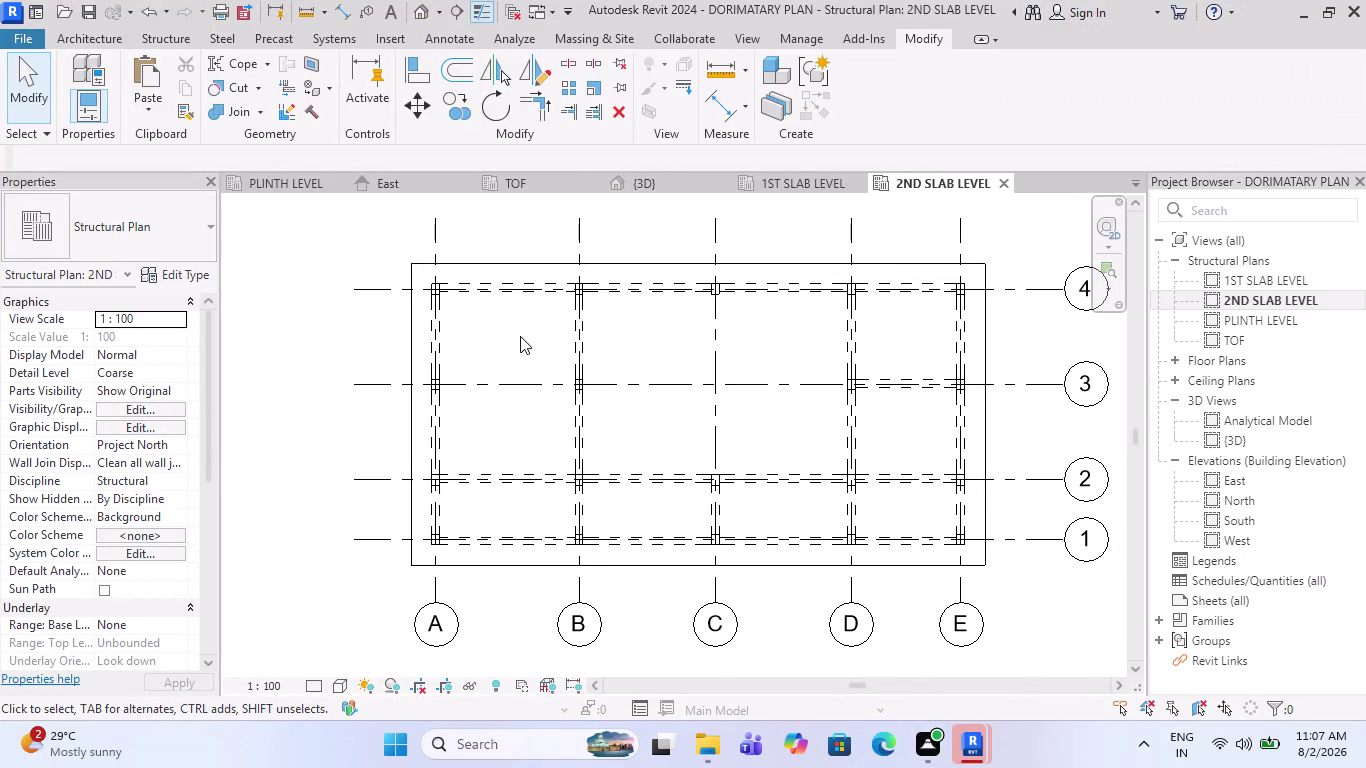
Review the 2ND and 1ST SLAB LEVEL plans, finishing on the {3D} frame view.
scroll(up, 3)
scroll(up, 3)
scroll(down, 3)
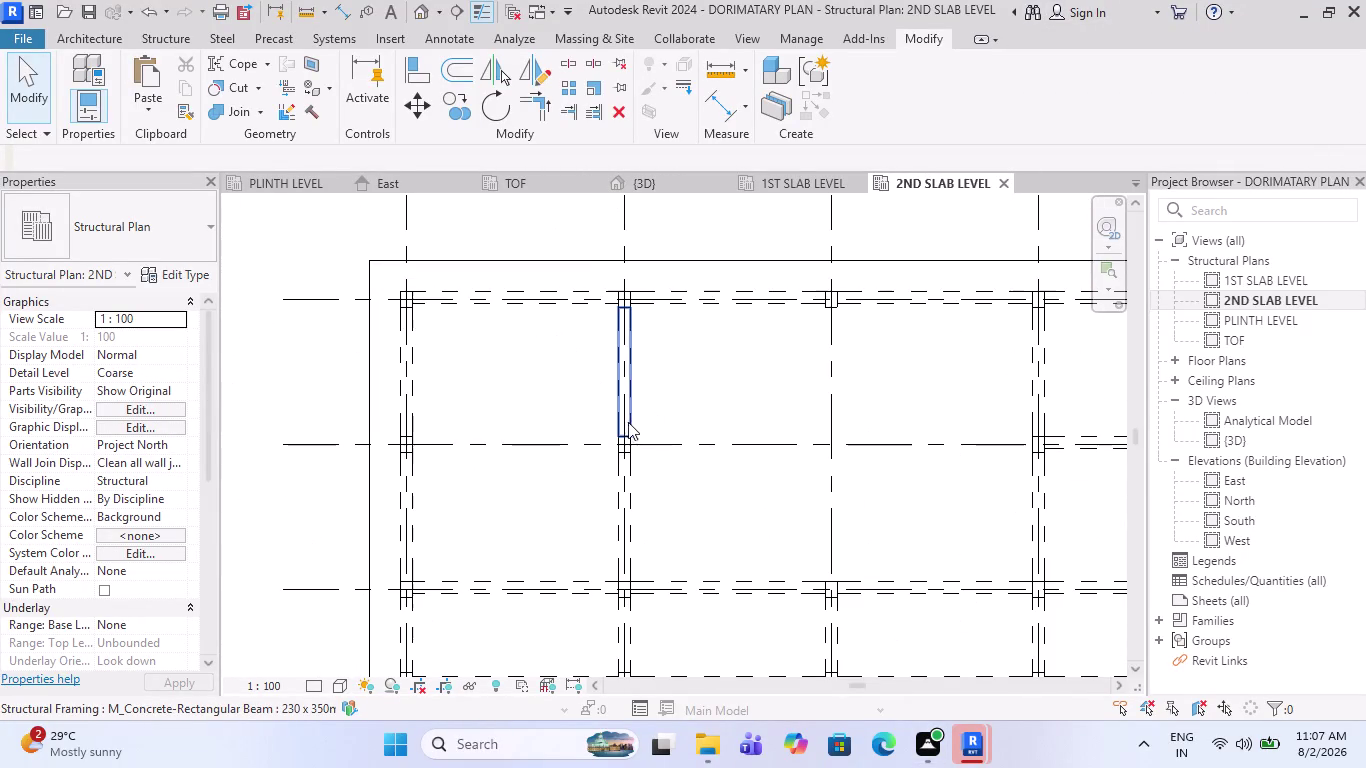
scroll(down, 3)
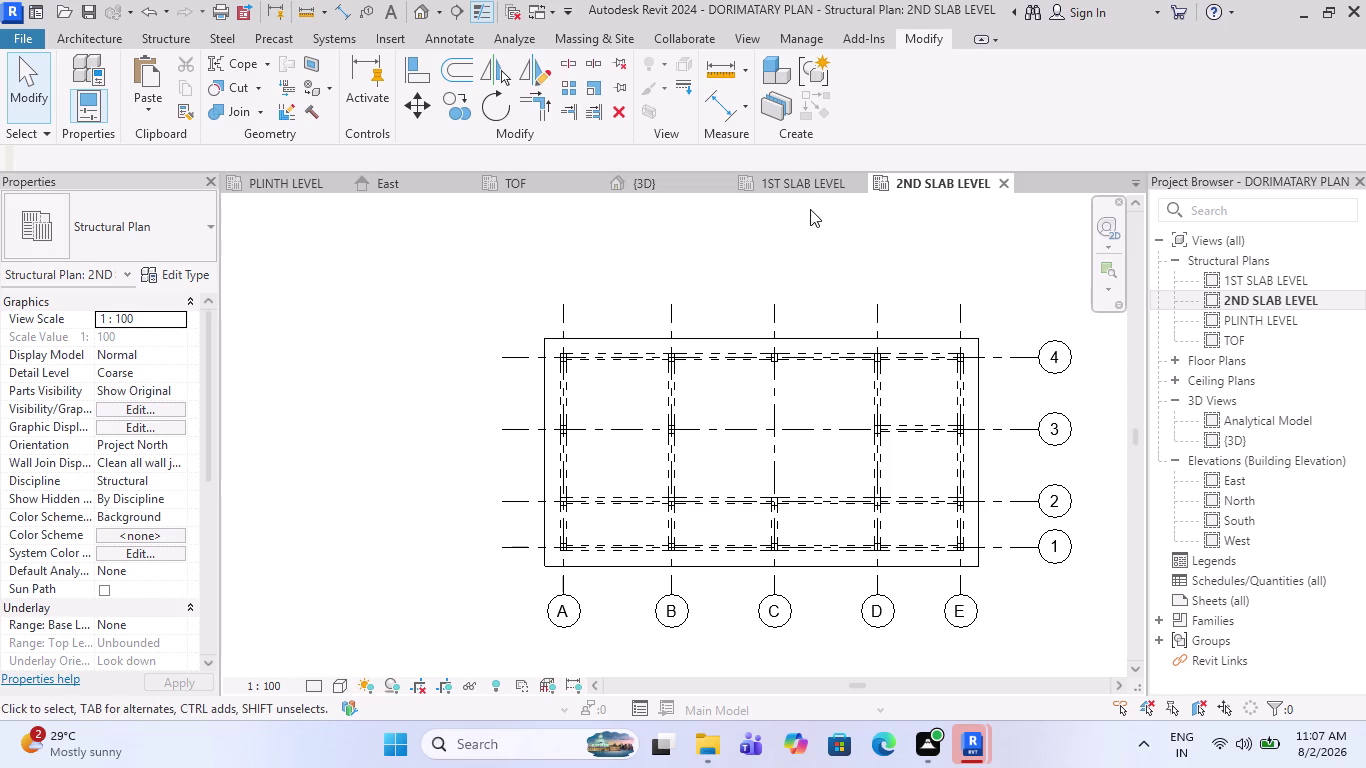
click(801, 187)
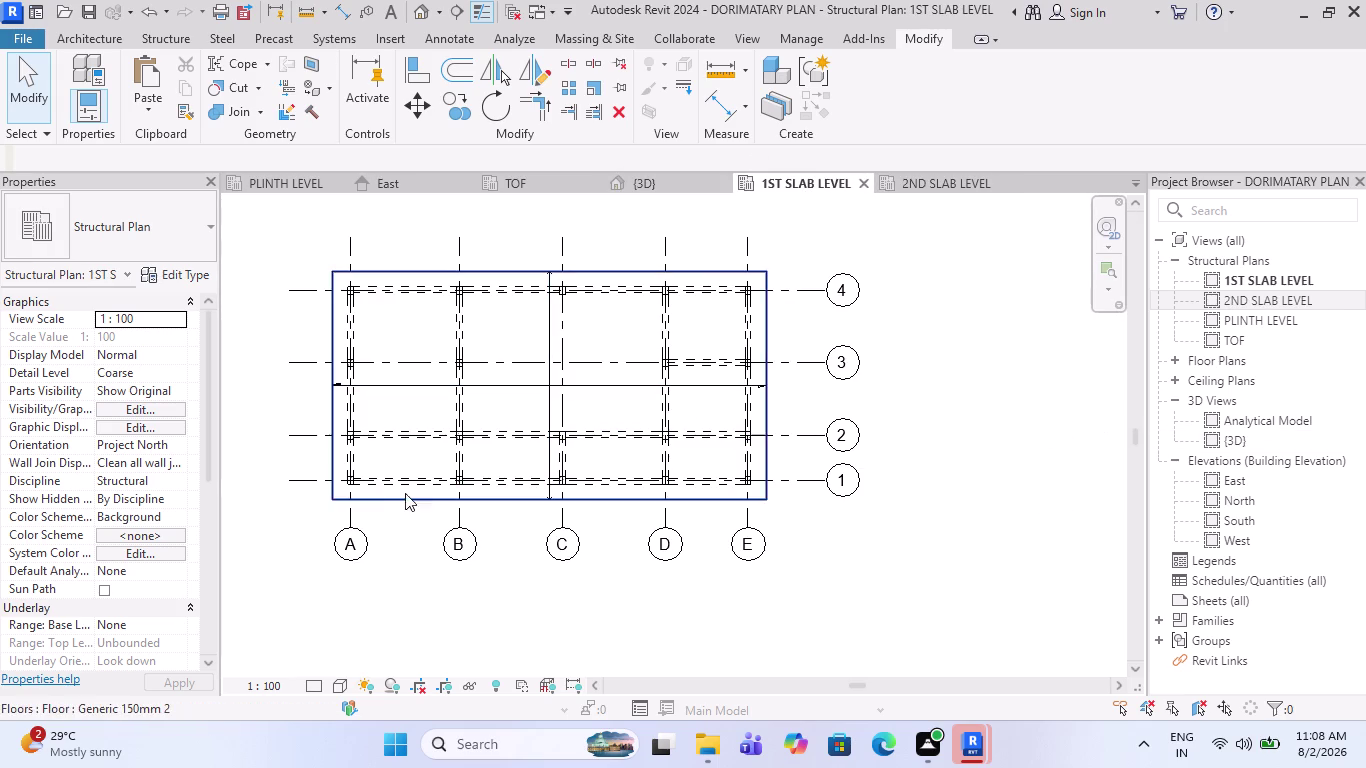
scroll(down, 3)
click(657, 189)
click(798, 187)
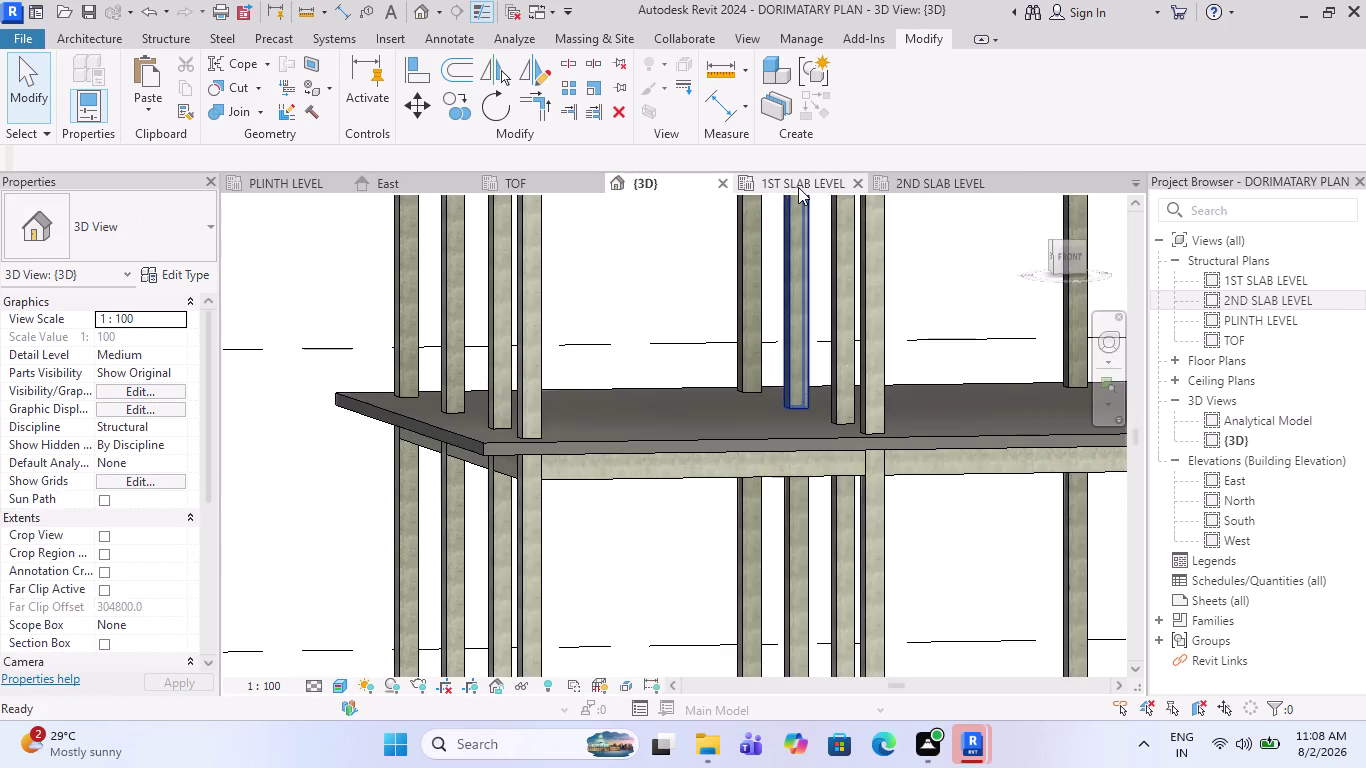
click(686, 178)
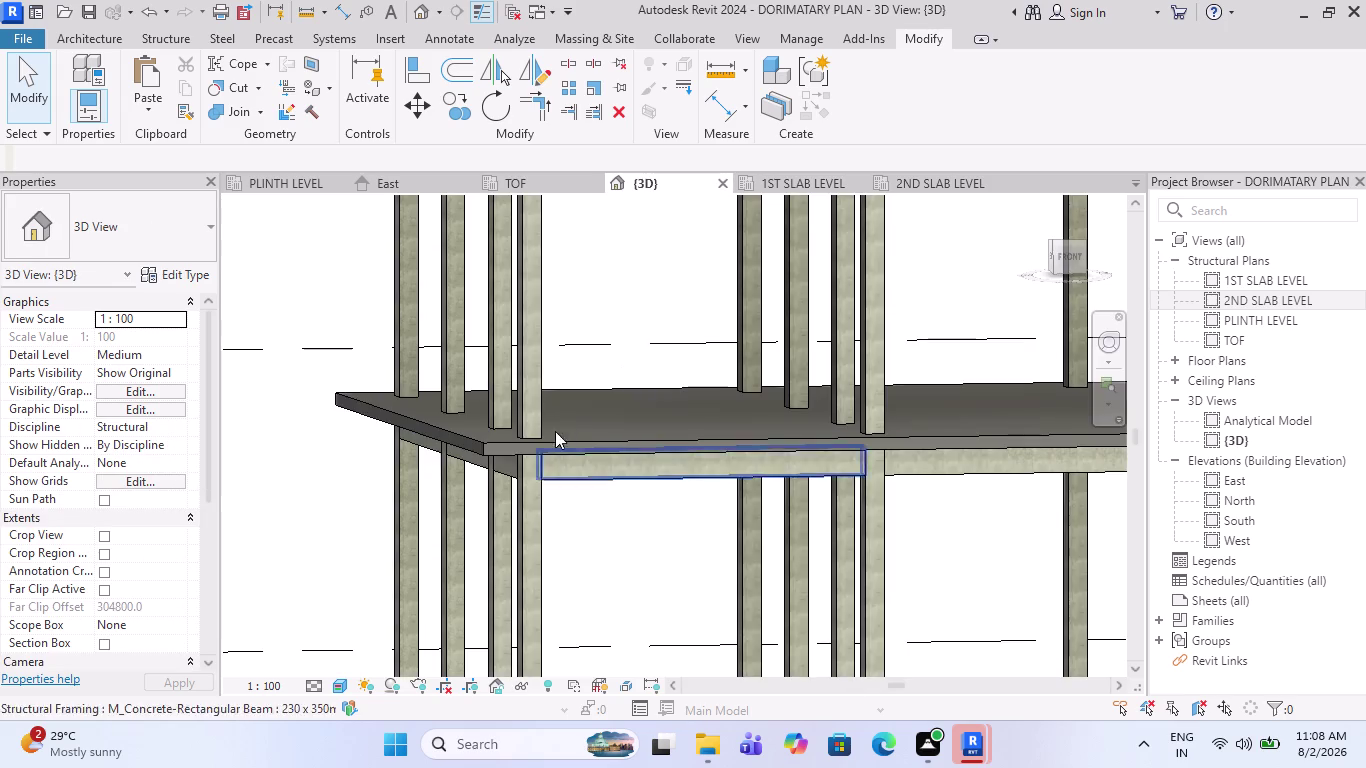
scroll(down, 3)
scroll(down, 3)
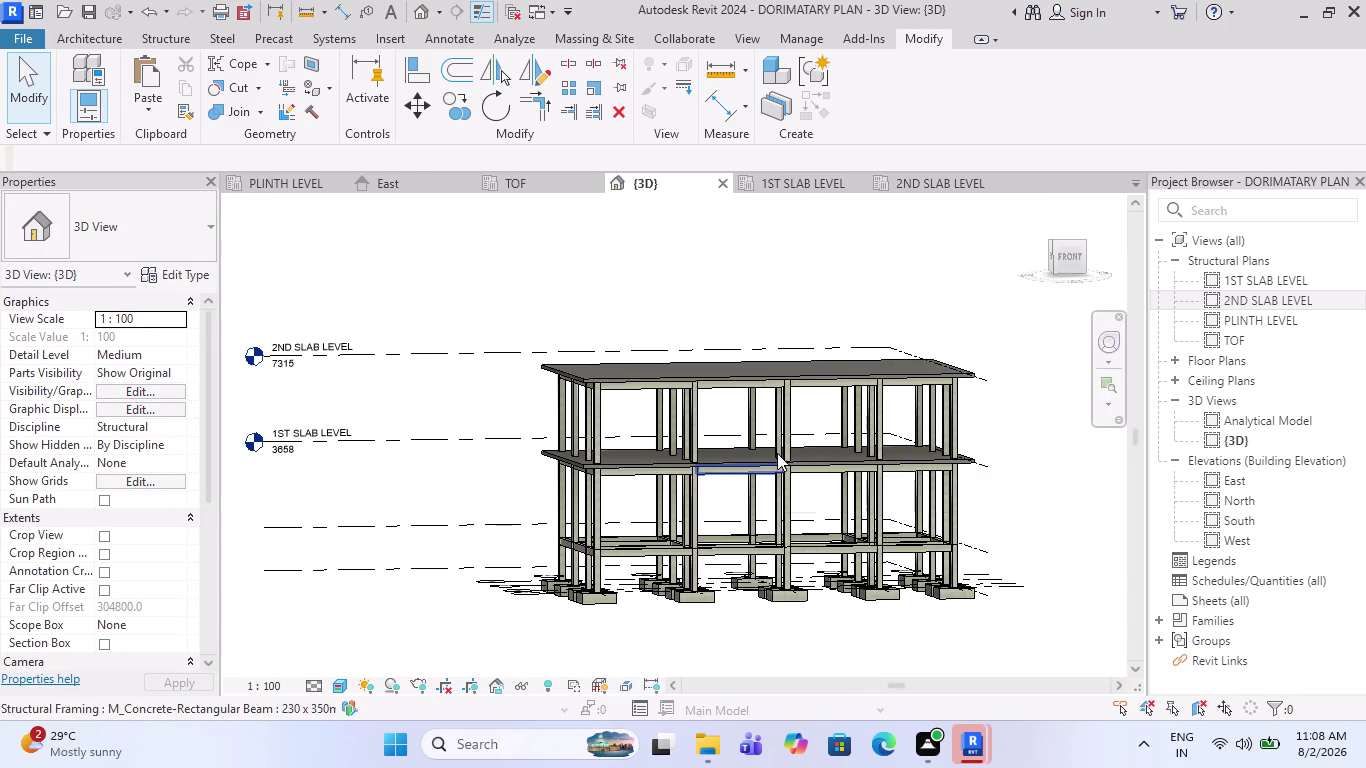
middle_drag(791, 429, 842, 524)
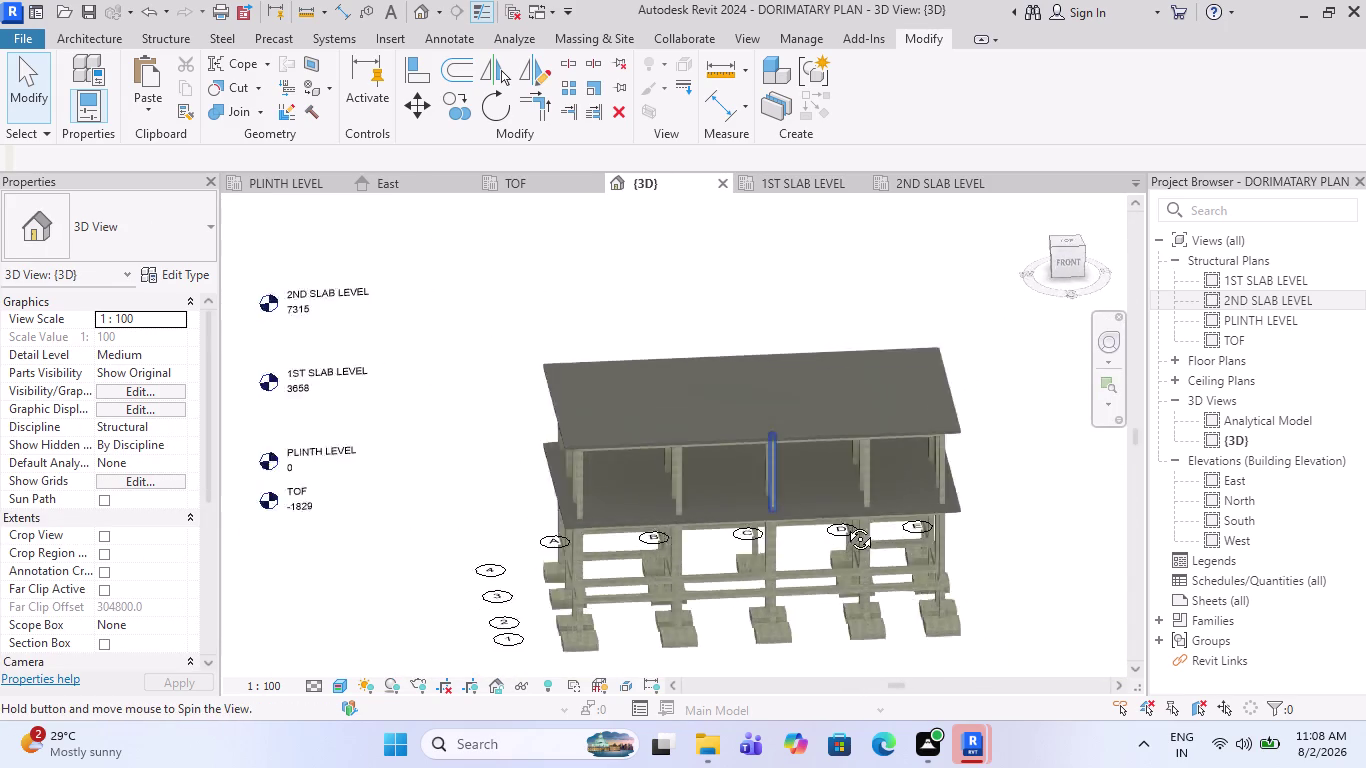
middle_drag(842, 524, 735, 546)
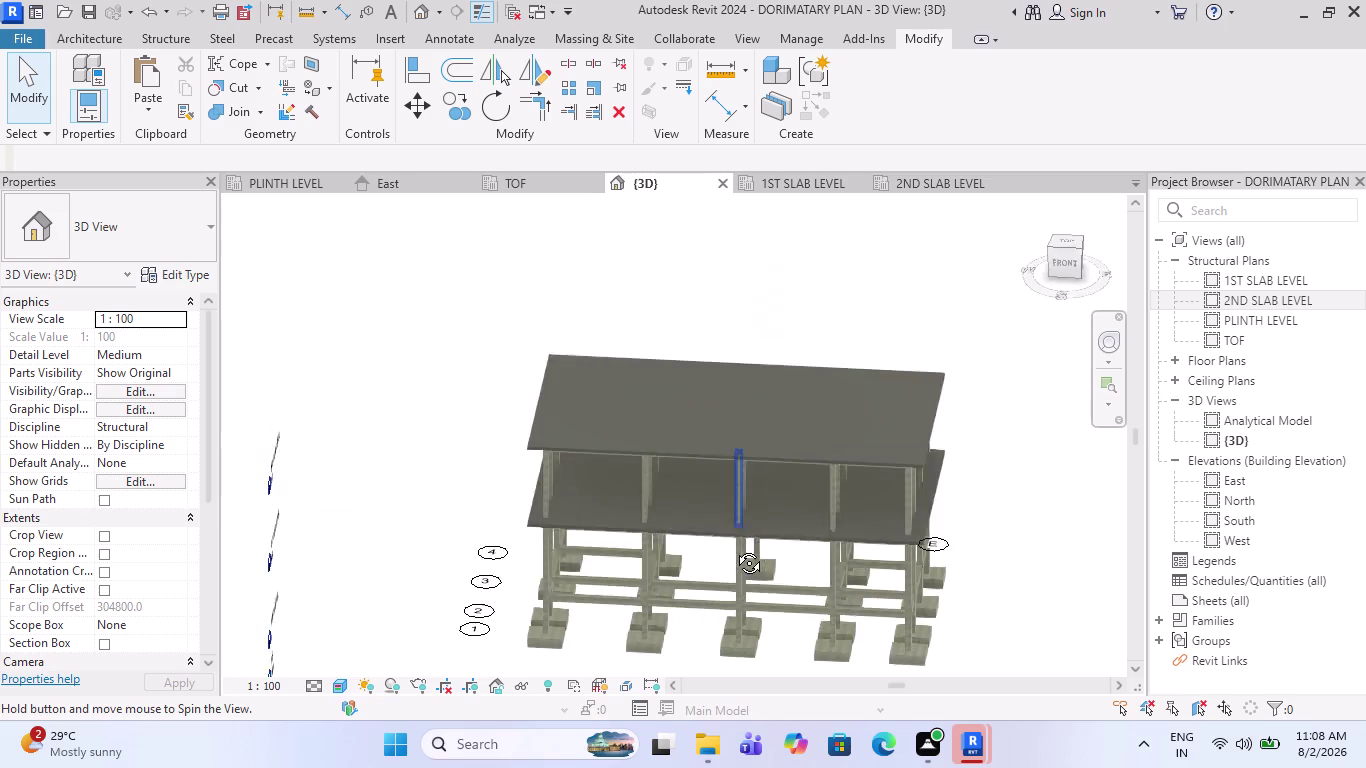
middle_drag(735, 546, 801, 445)
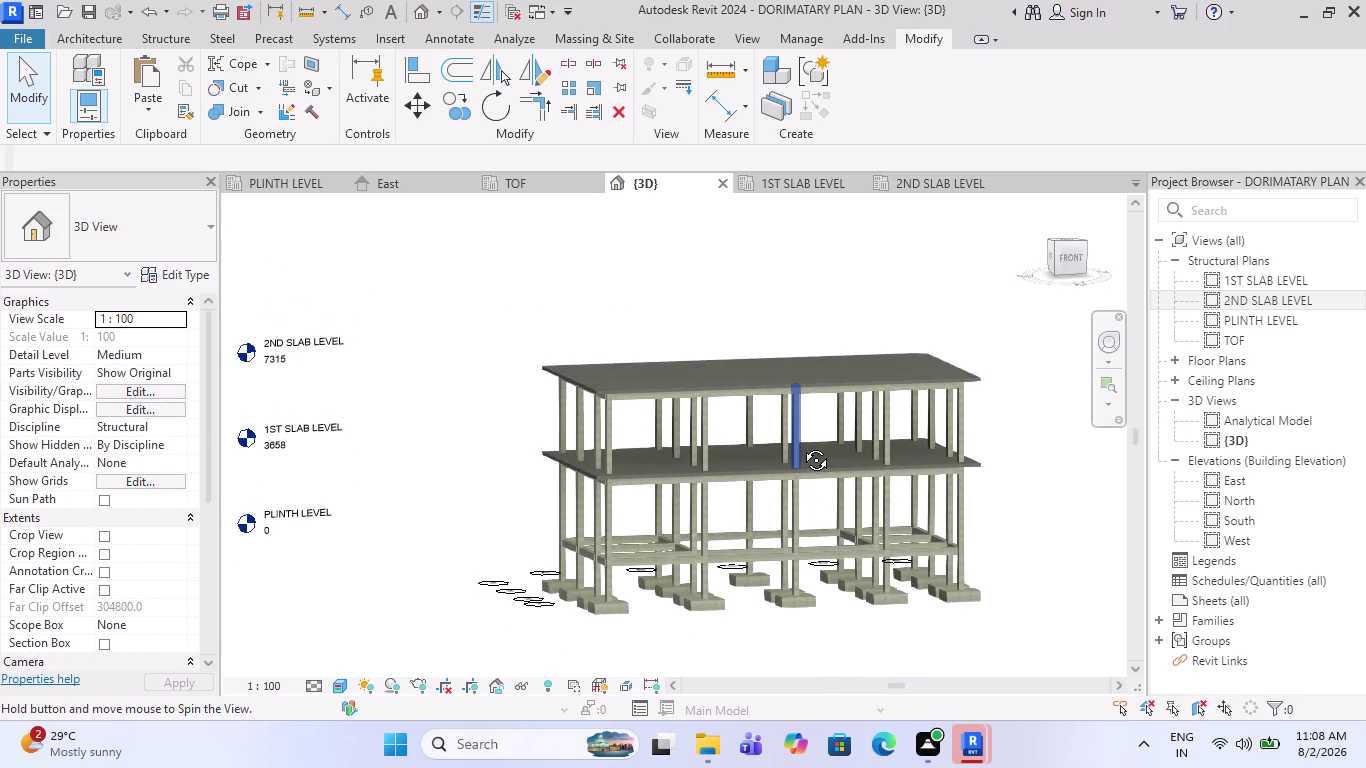
middle_drag(801, 445, 751, 463)
scroll(up, 3)
scroll(up, 3)
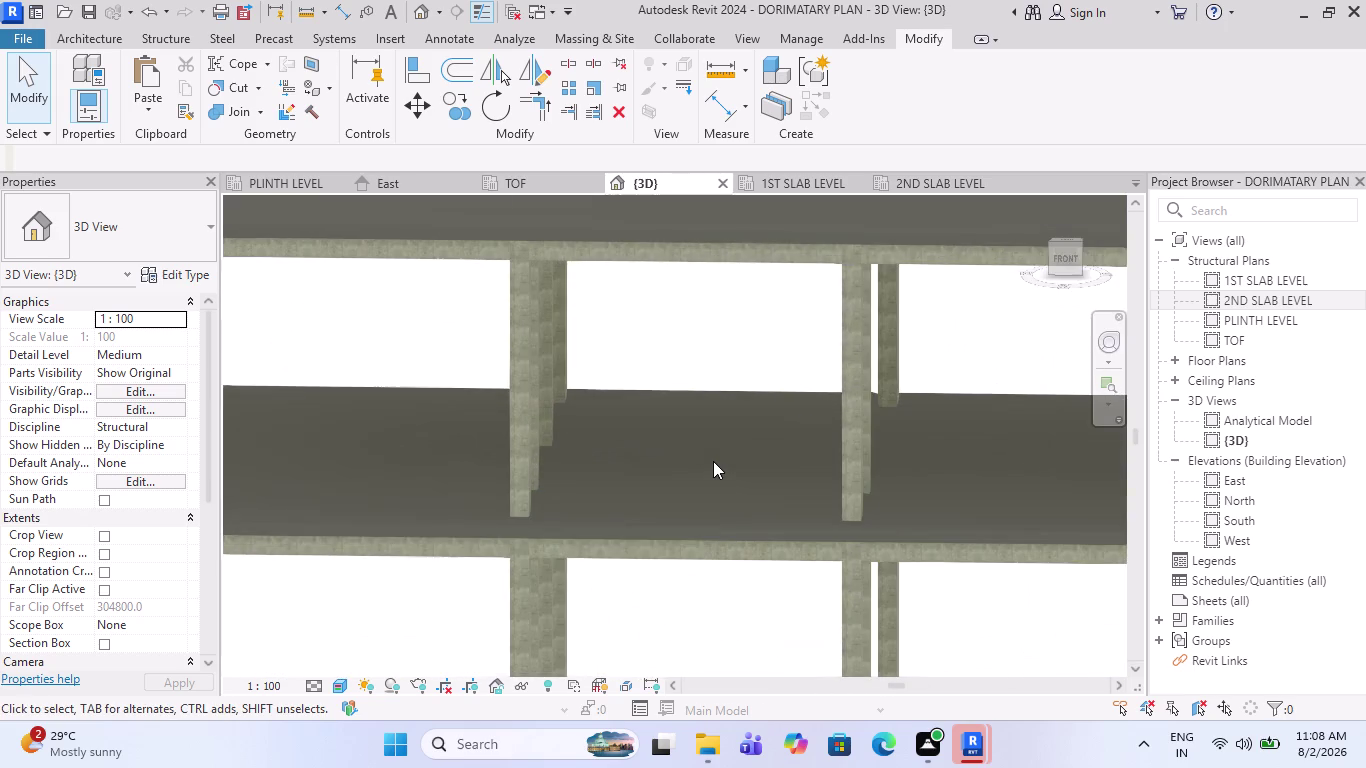
scroll(up, 3)
middle_drag(713, 461, 791, 472)
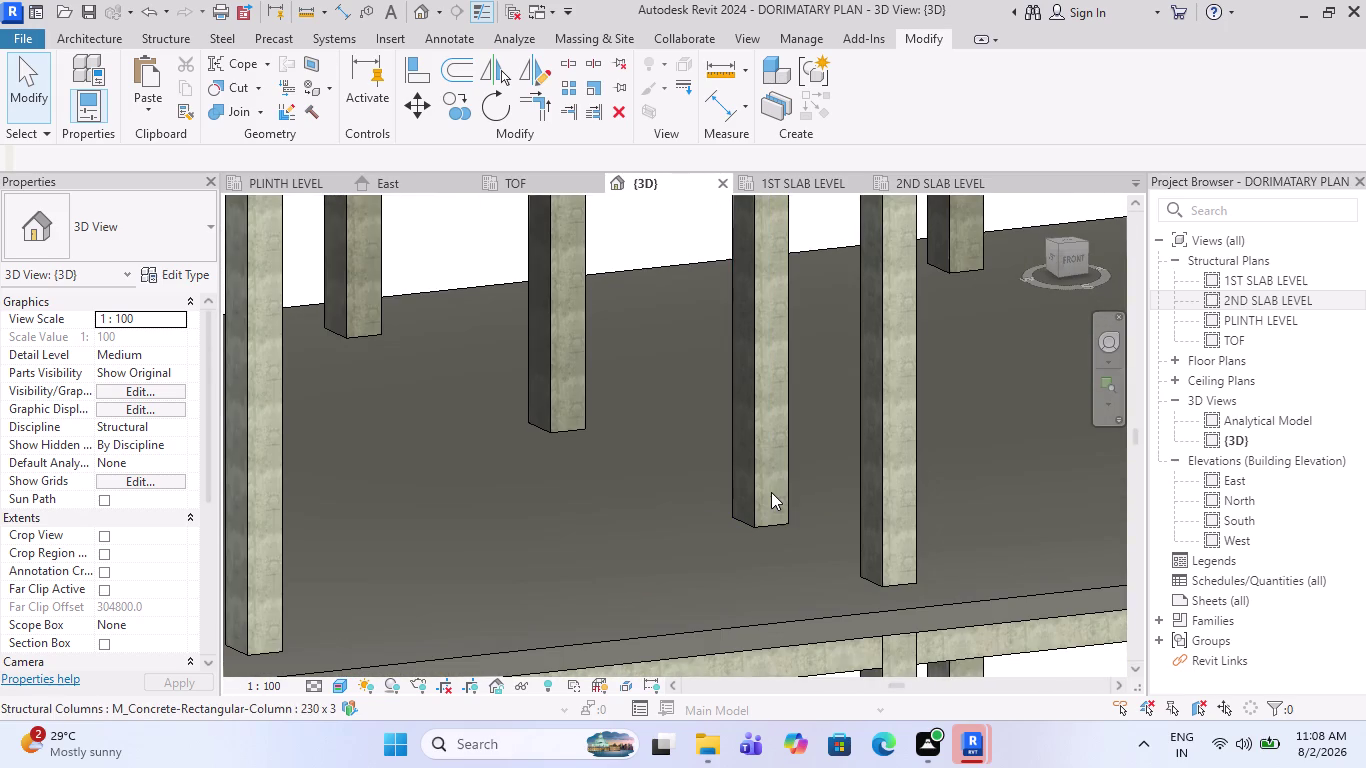
scroll(down, 3)
scroll(down, 3)
middle_drag(819, 452, 760, 438)
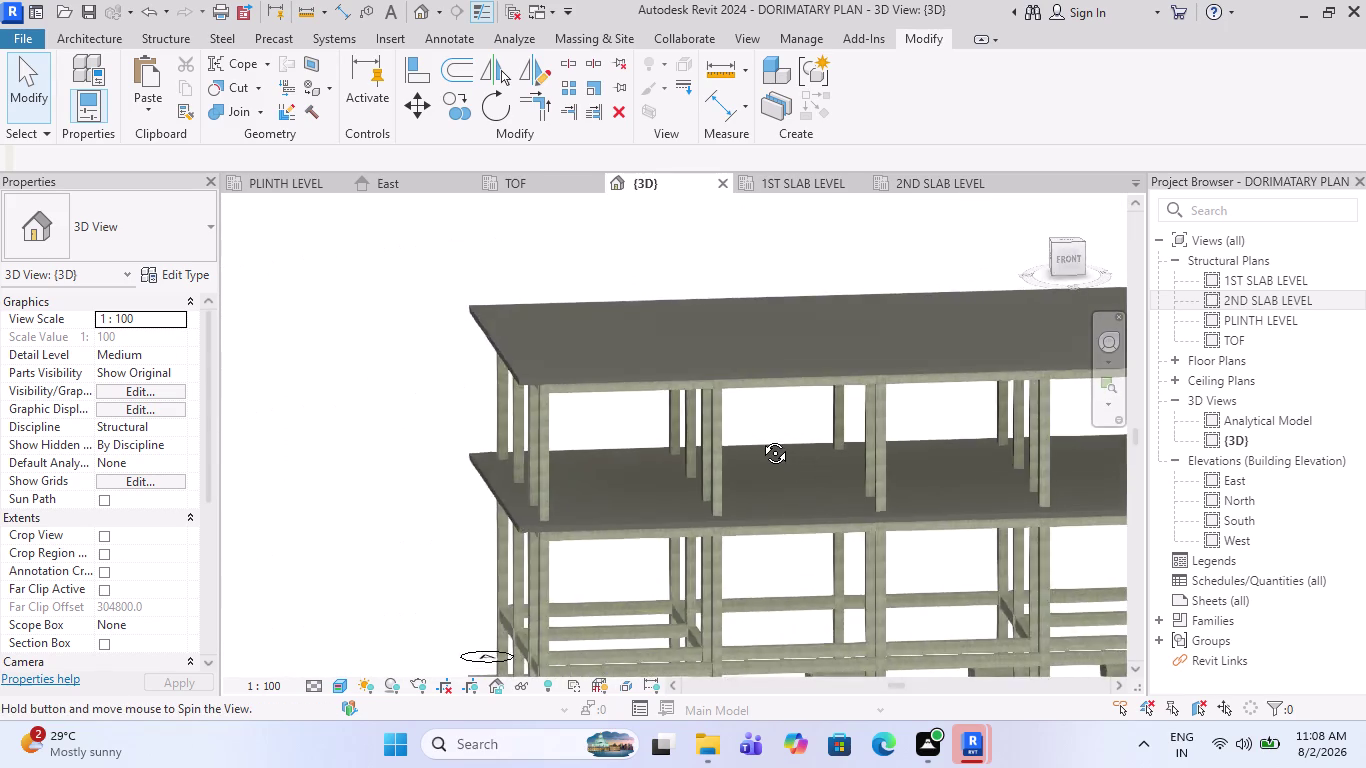
middle_drag(760, 438, 934, 455)
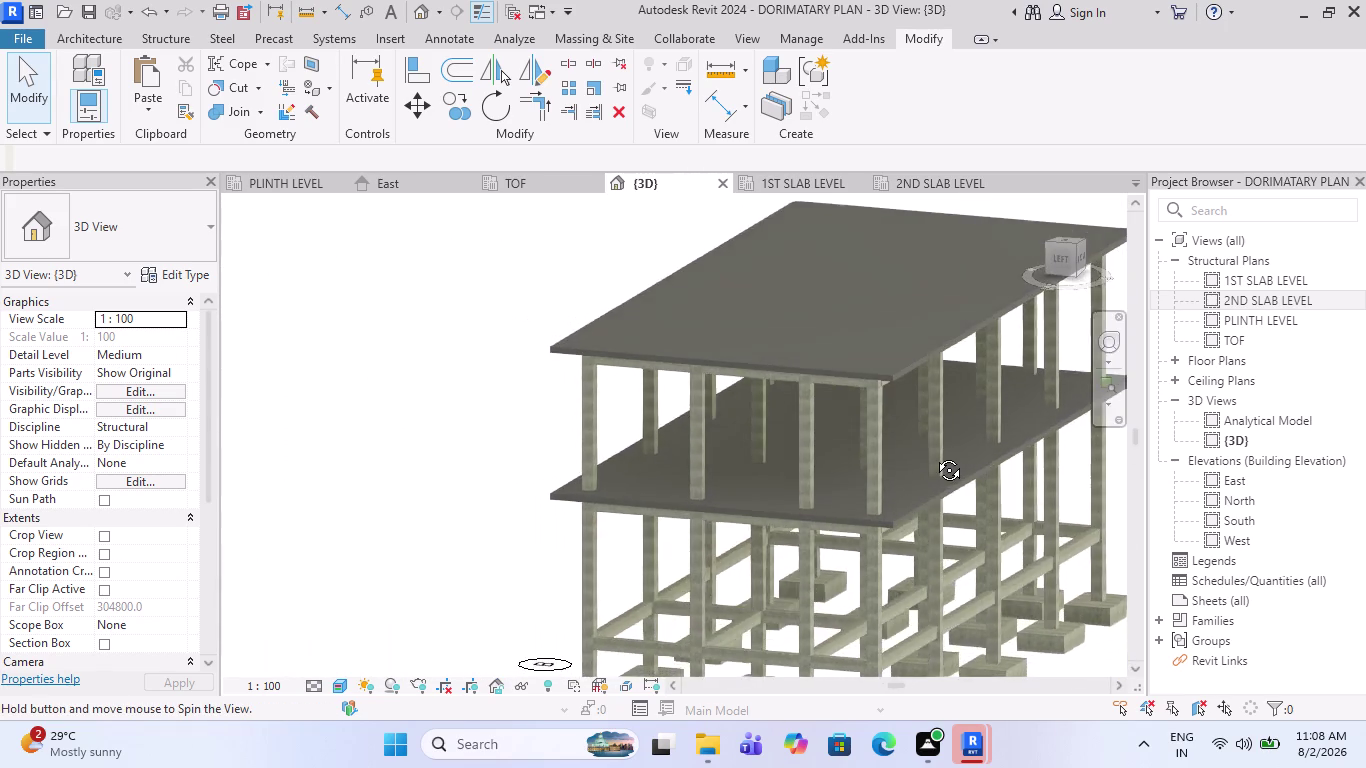
middle_drag(934, 455, 737, 455)
scroll(down, 3)
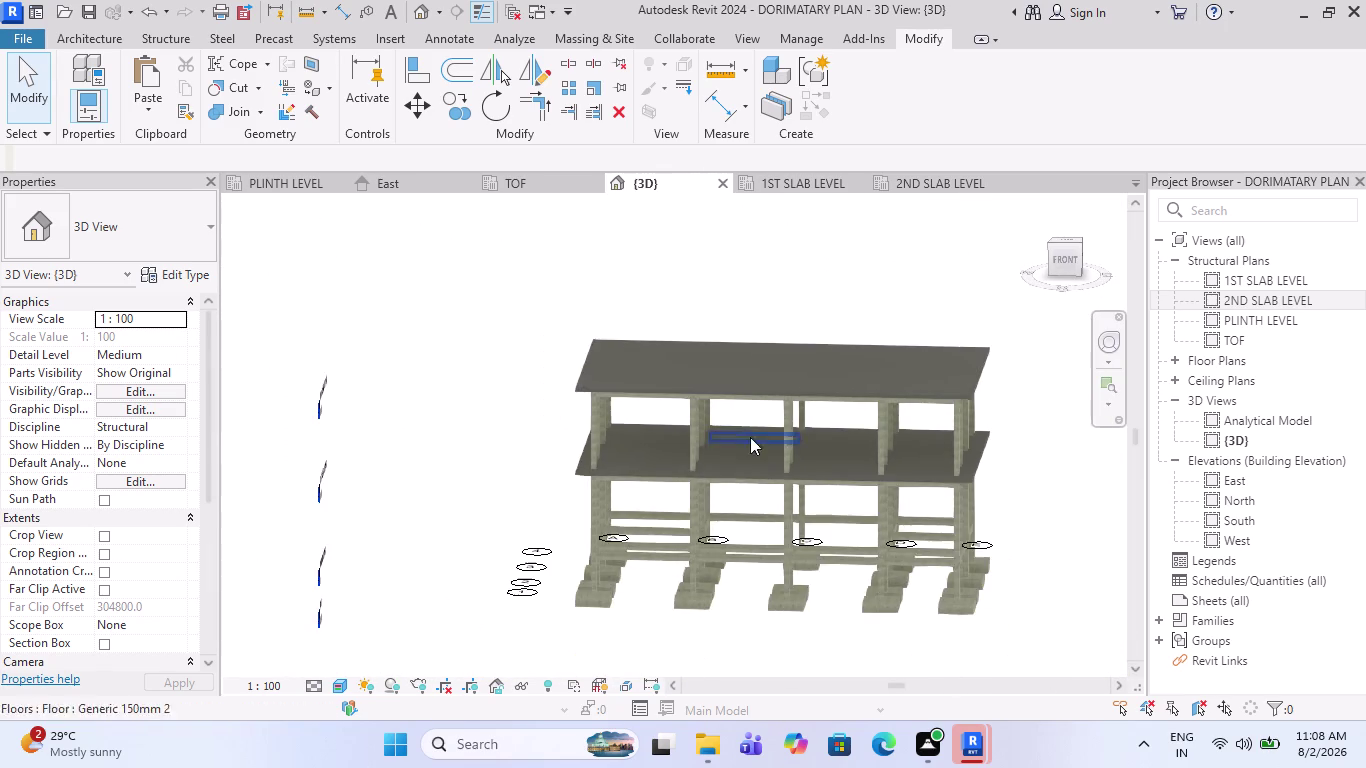
scroll(up, 3)
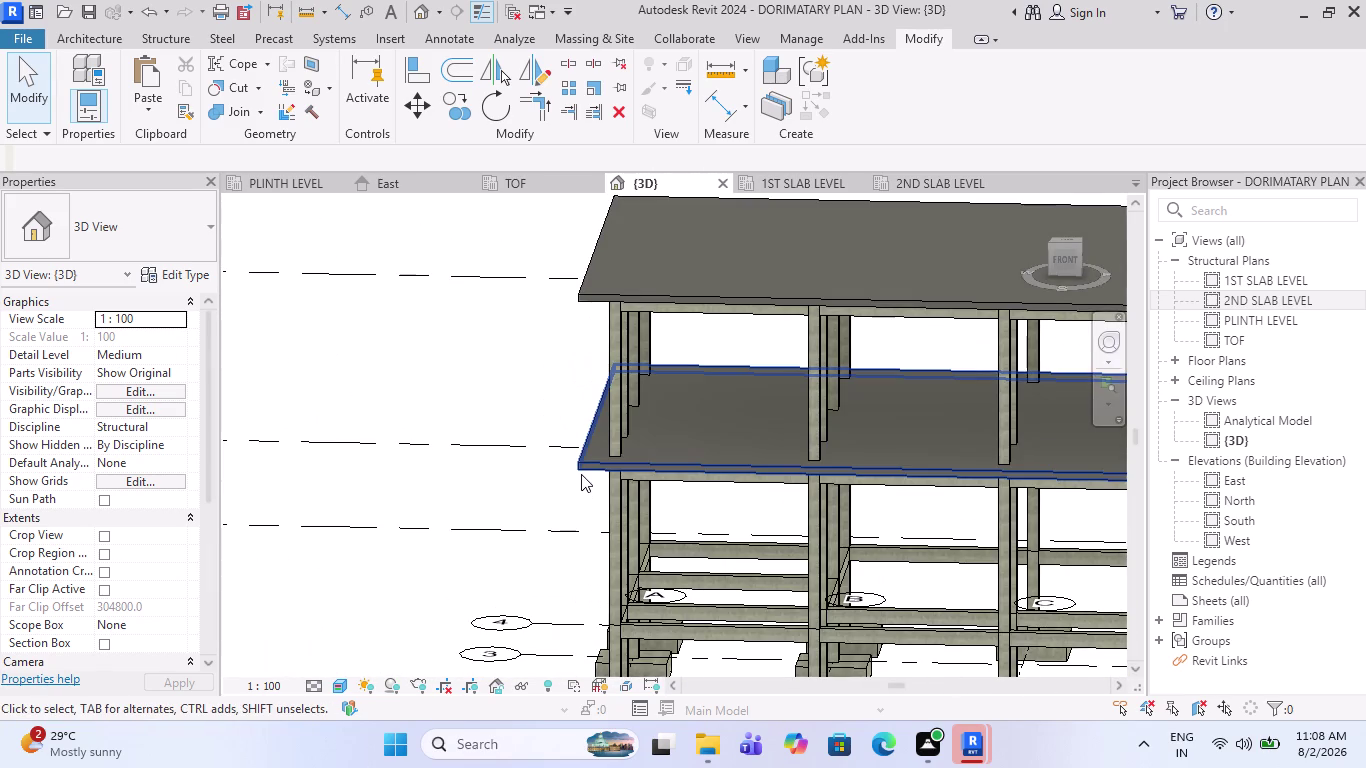
click(581, 474)
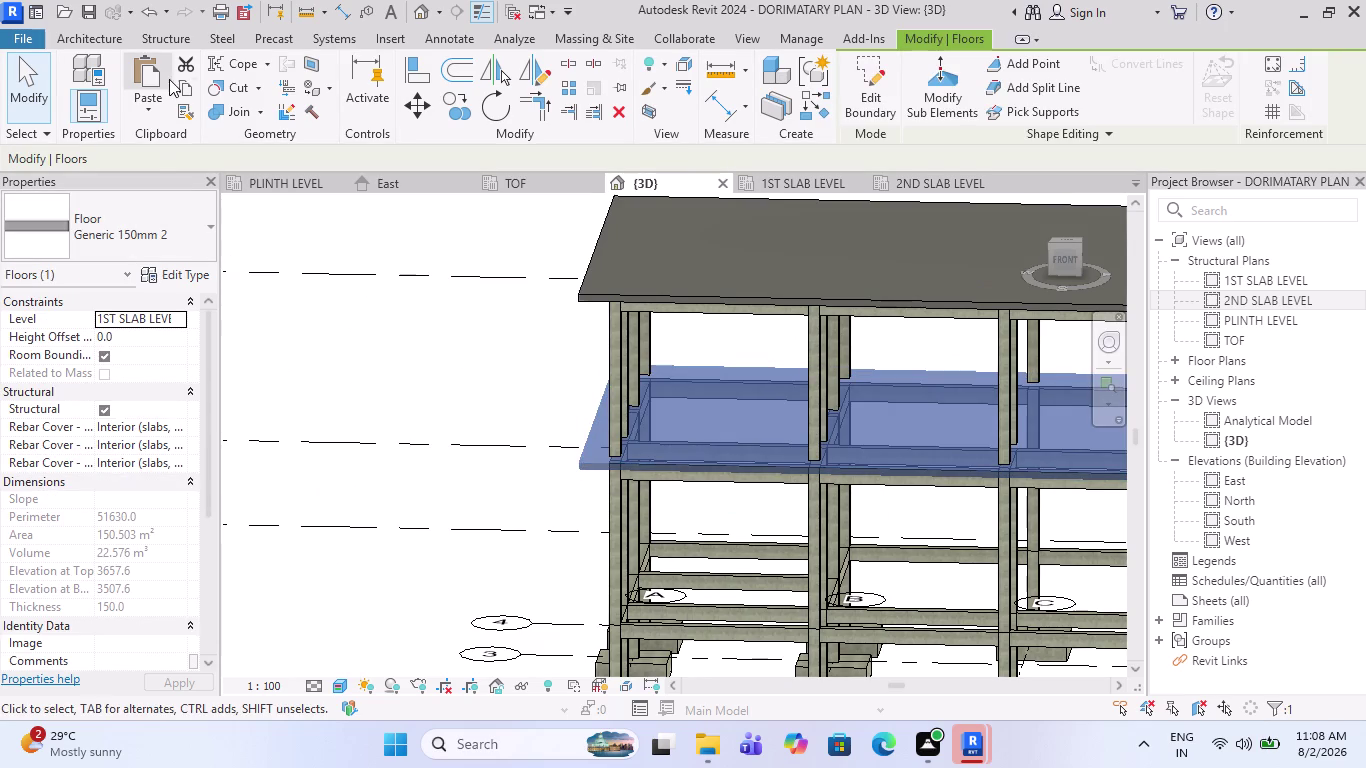
Copy the 150 mm first slab floor and paste it aligned onto PLINTH LEVEL.
click(186, 79)
click(140, 111)
click(174, 184)
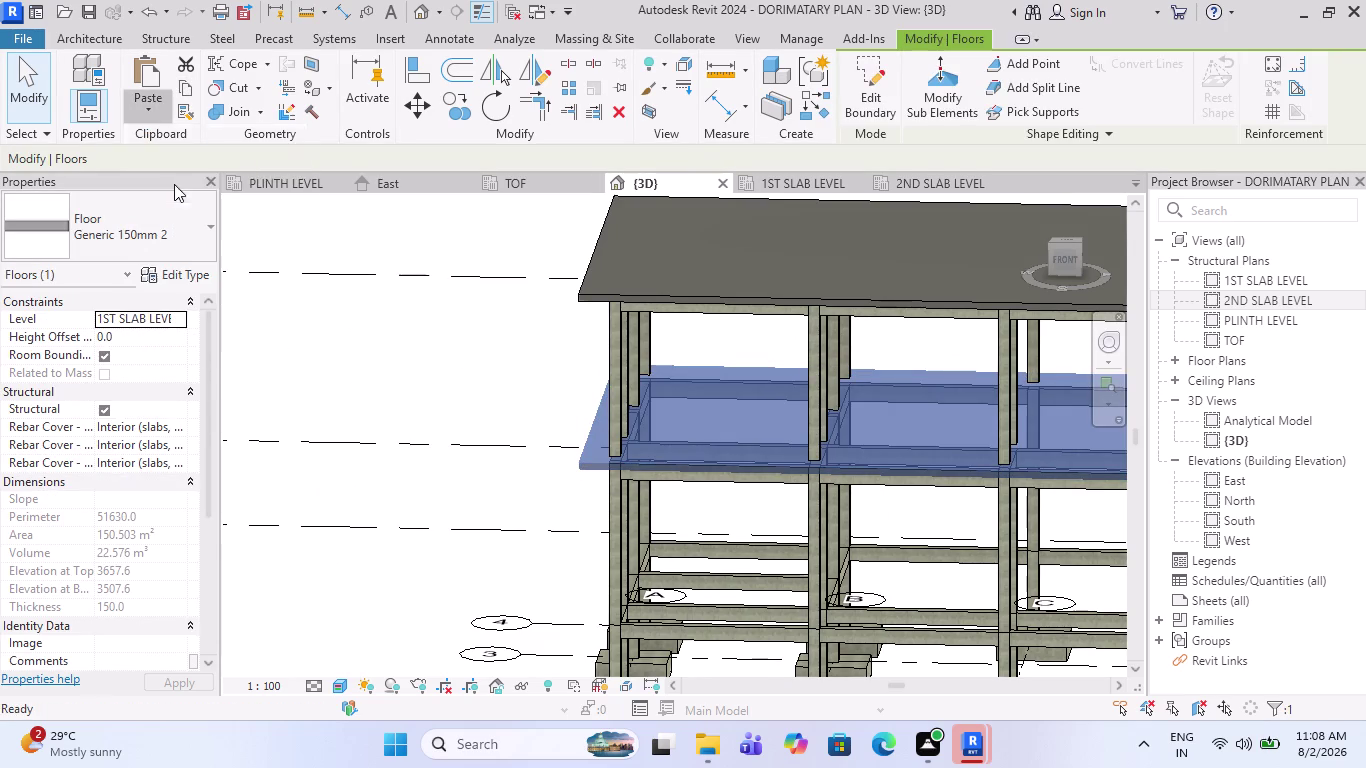
click(603, 268)
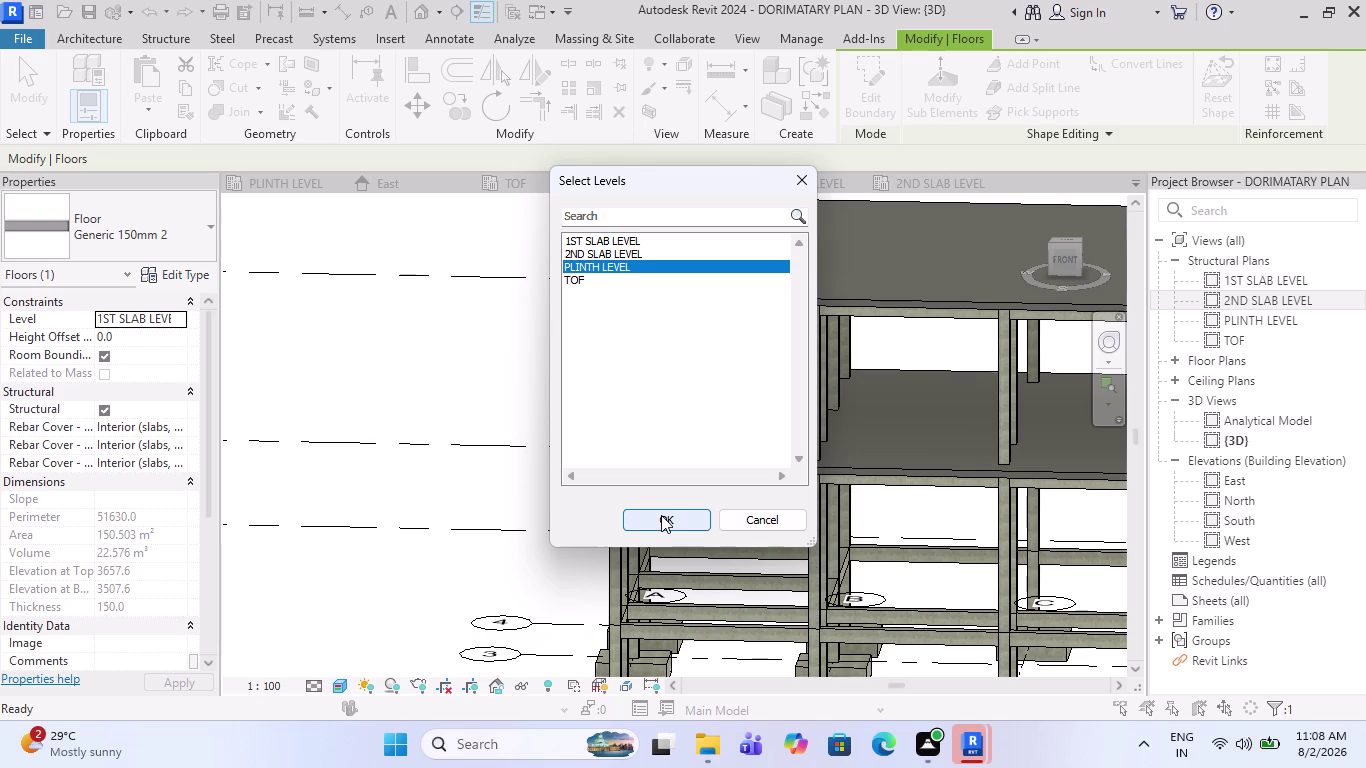
click(661, 515)
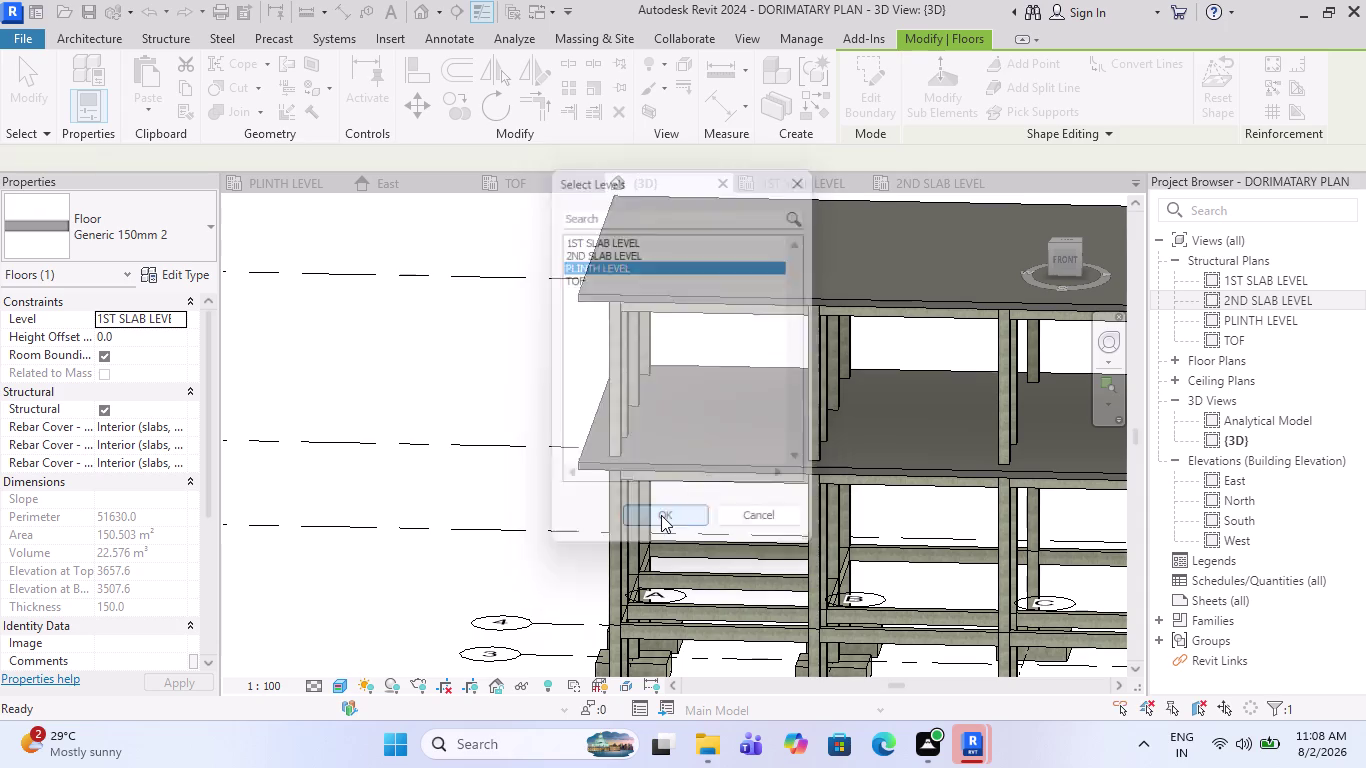
scroll(down, 3)
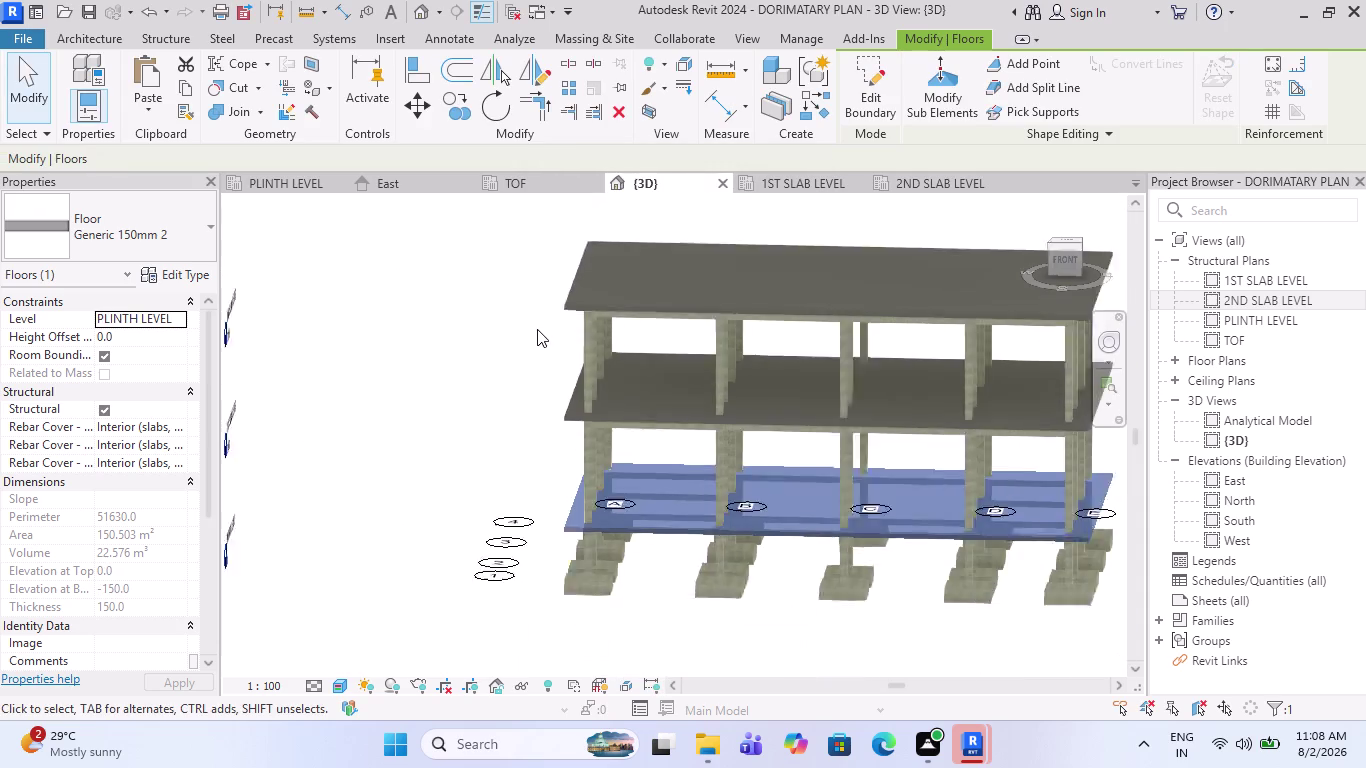
key(Escape)
scroll(up, 3)
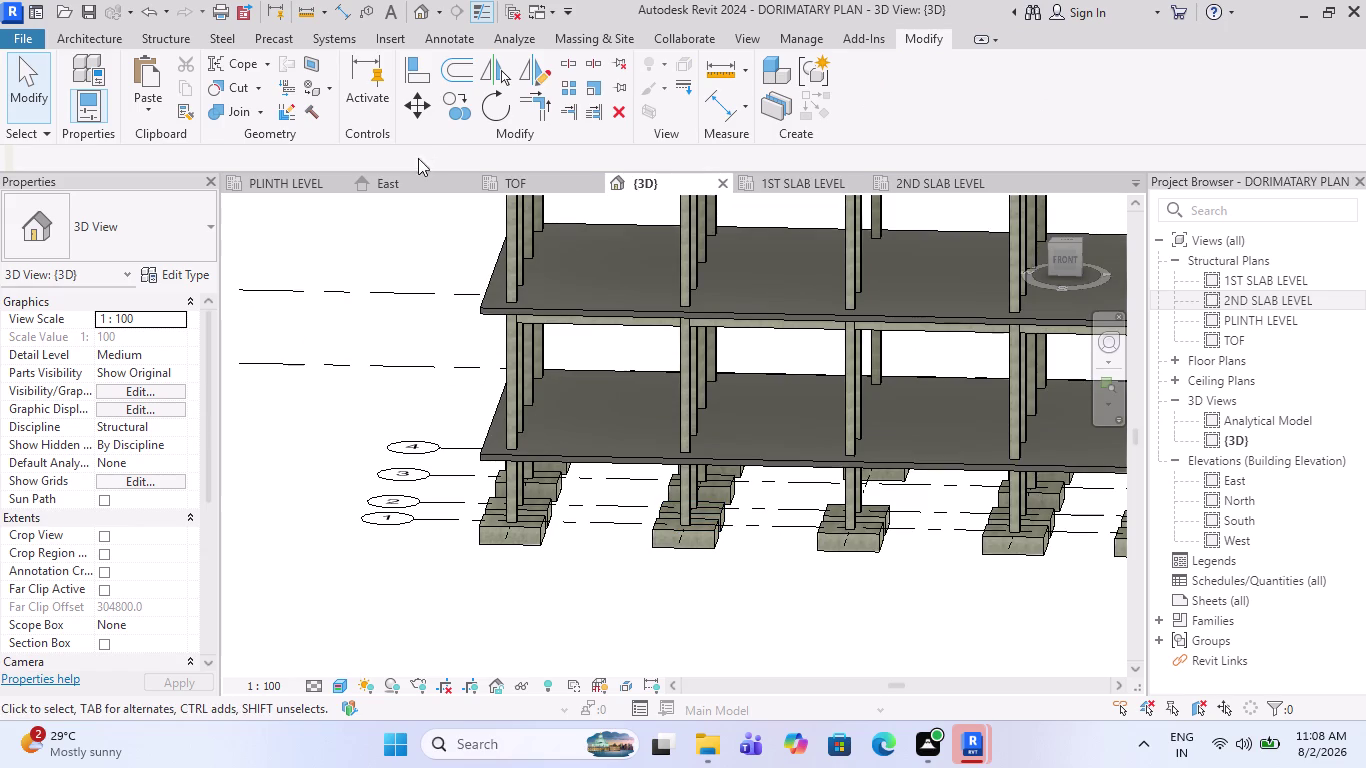
click(399, 194)
click(399, 182)
scroll(up, 3)
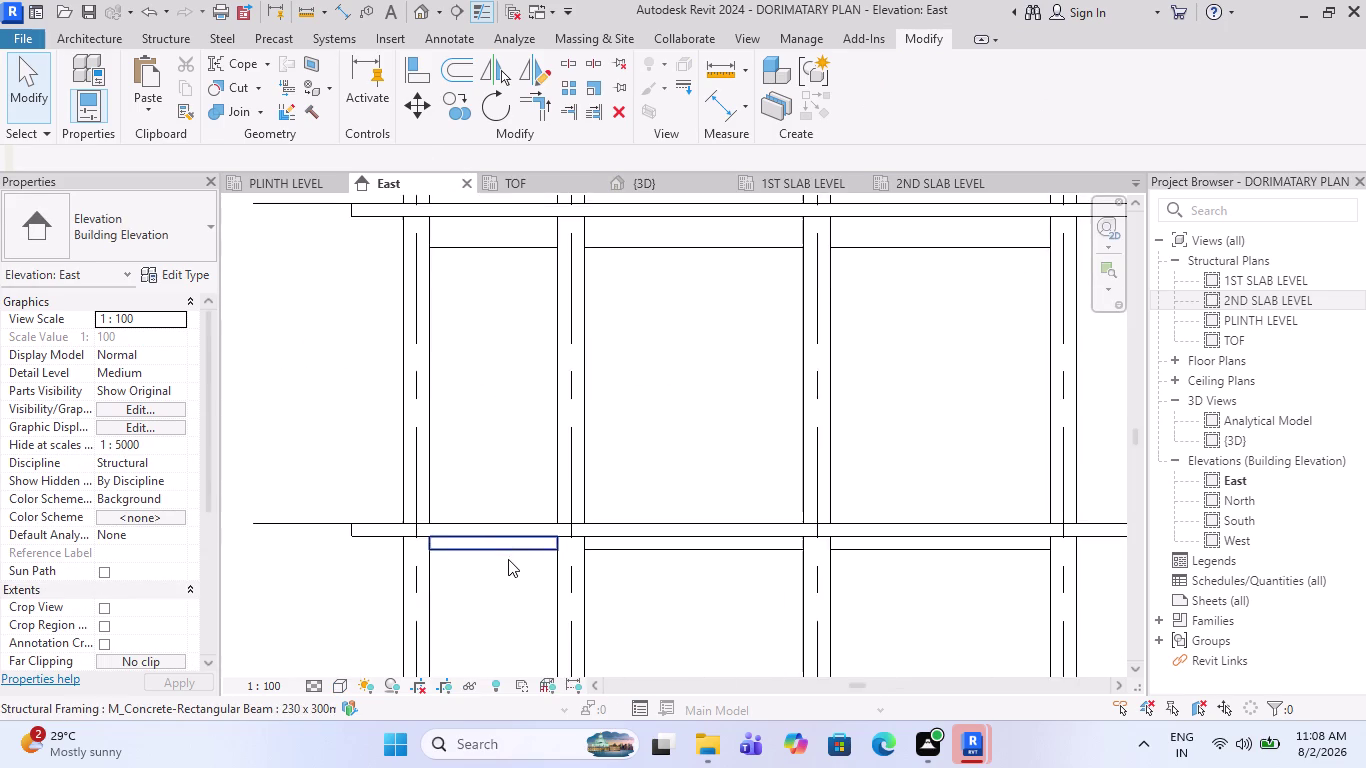
scroll(up, 3)
scroll(down, 3)
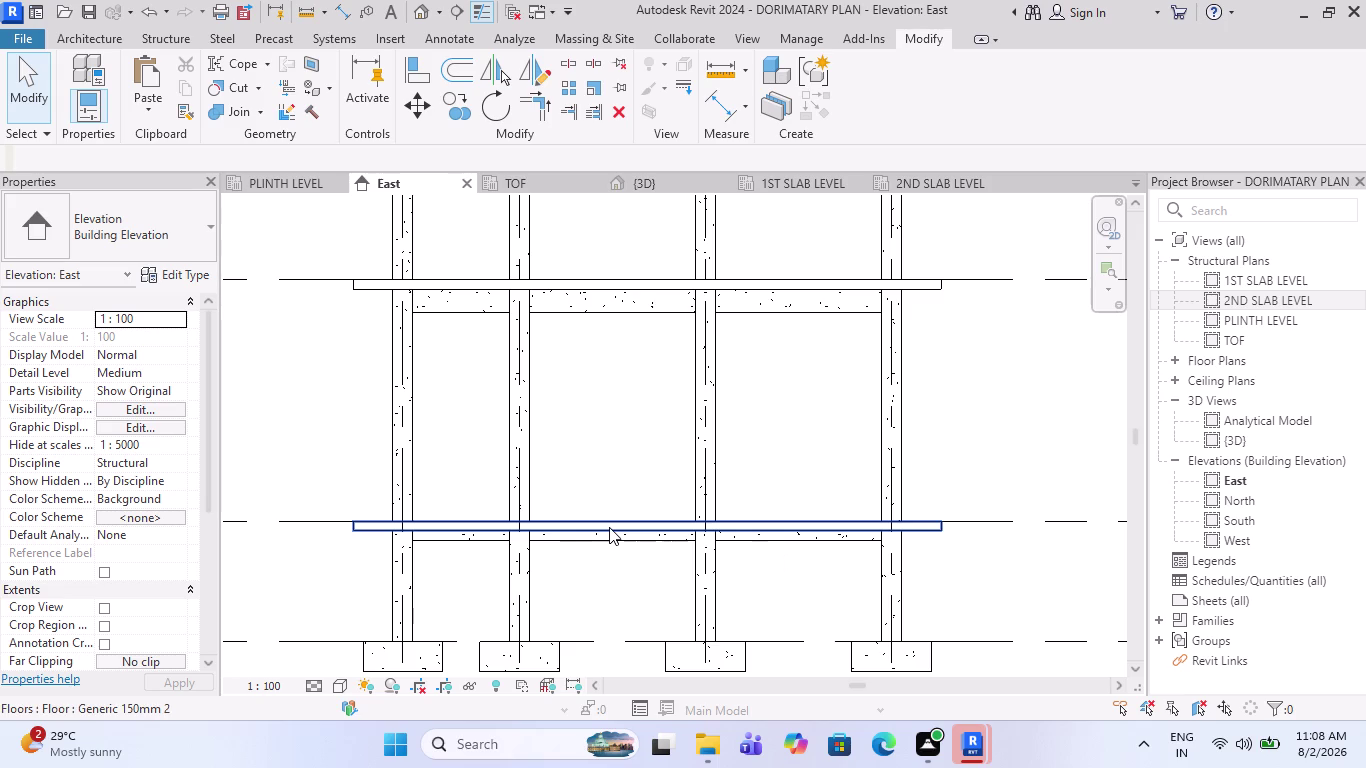
click(648, 187)
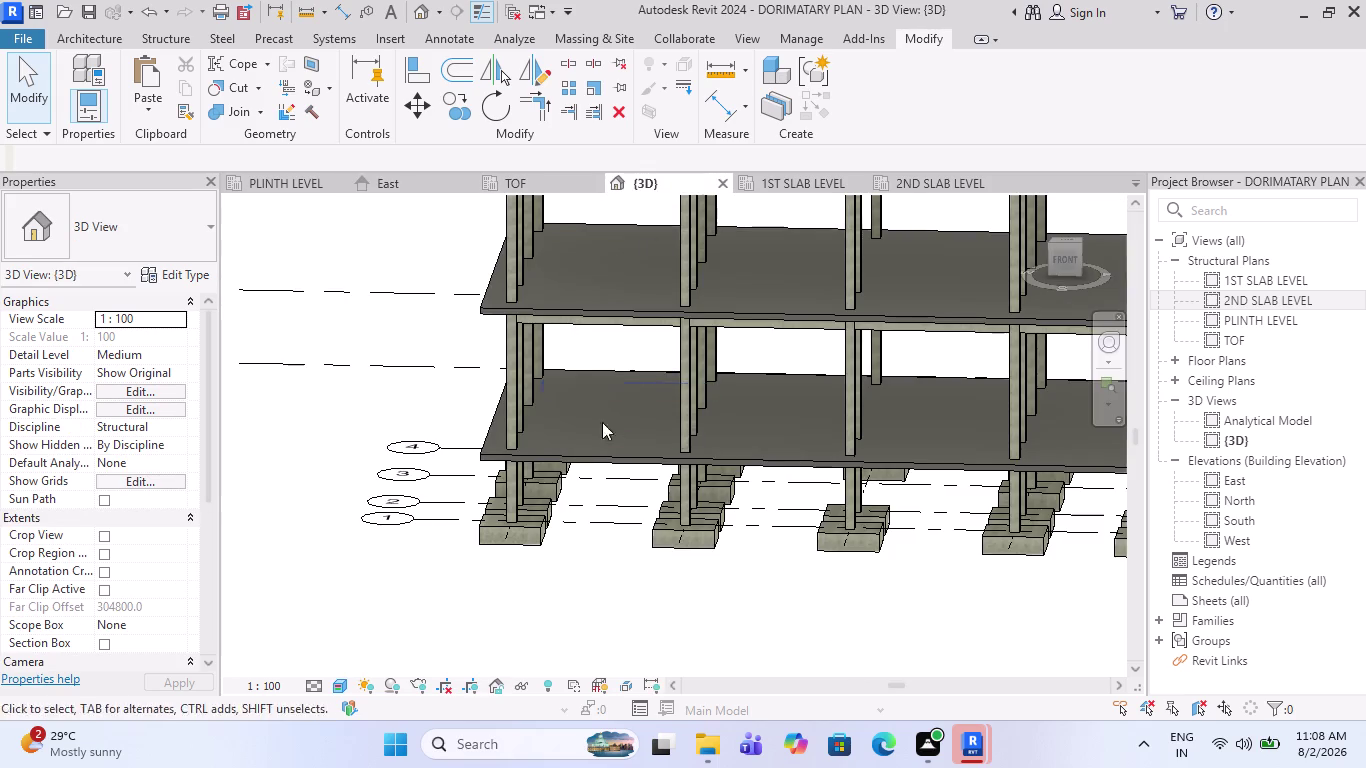
scroll(up, 3)
scroll(down, 3)
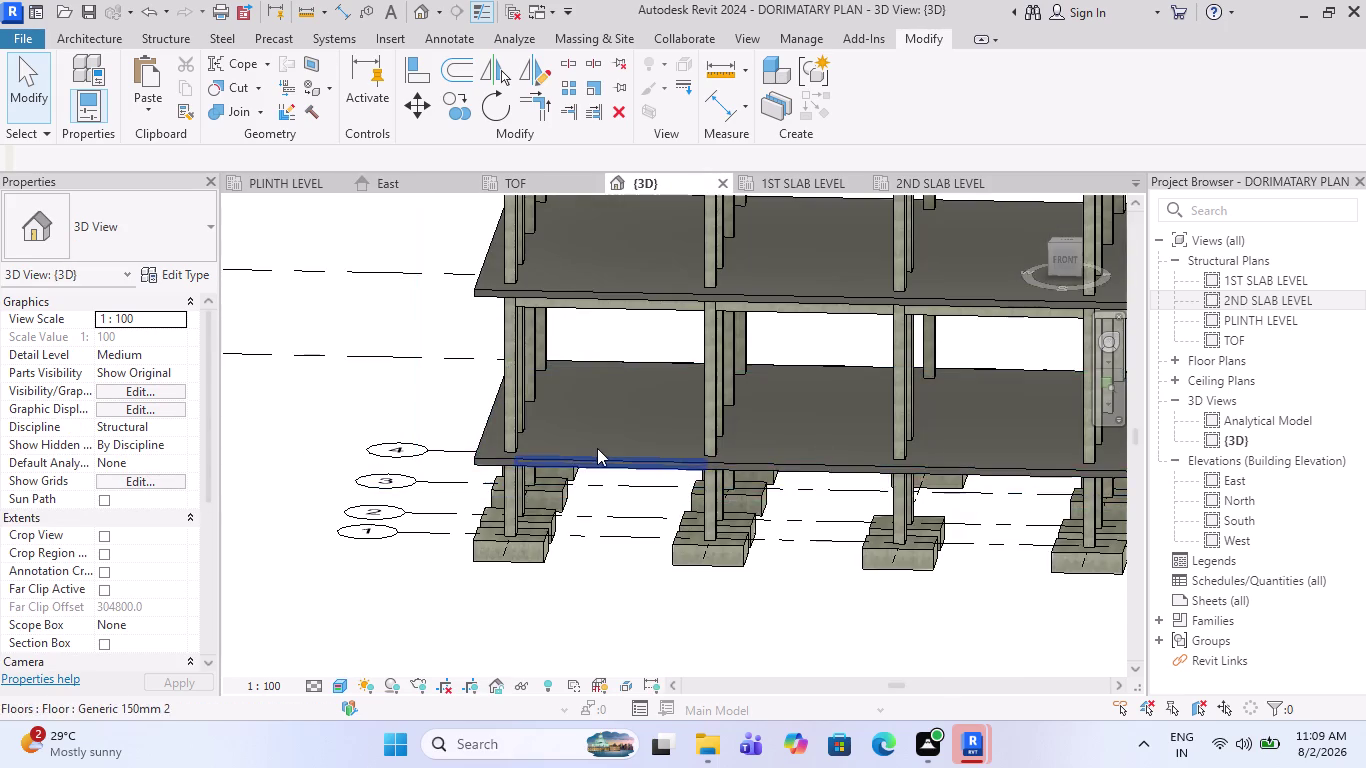
scroll(up, 3)
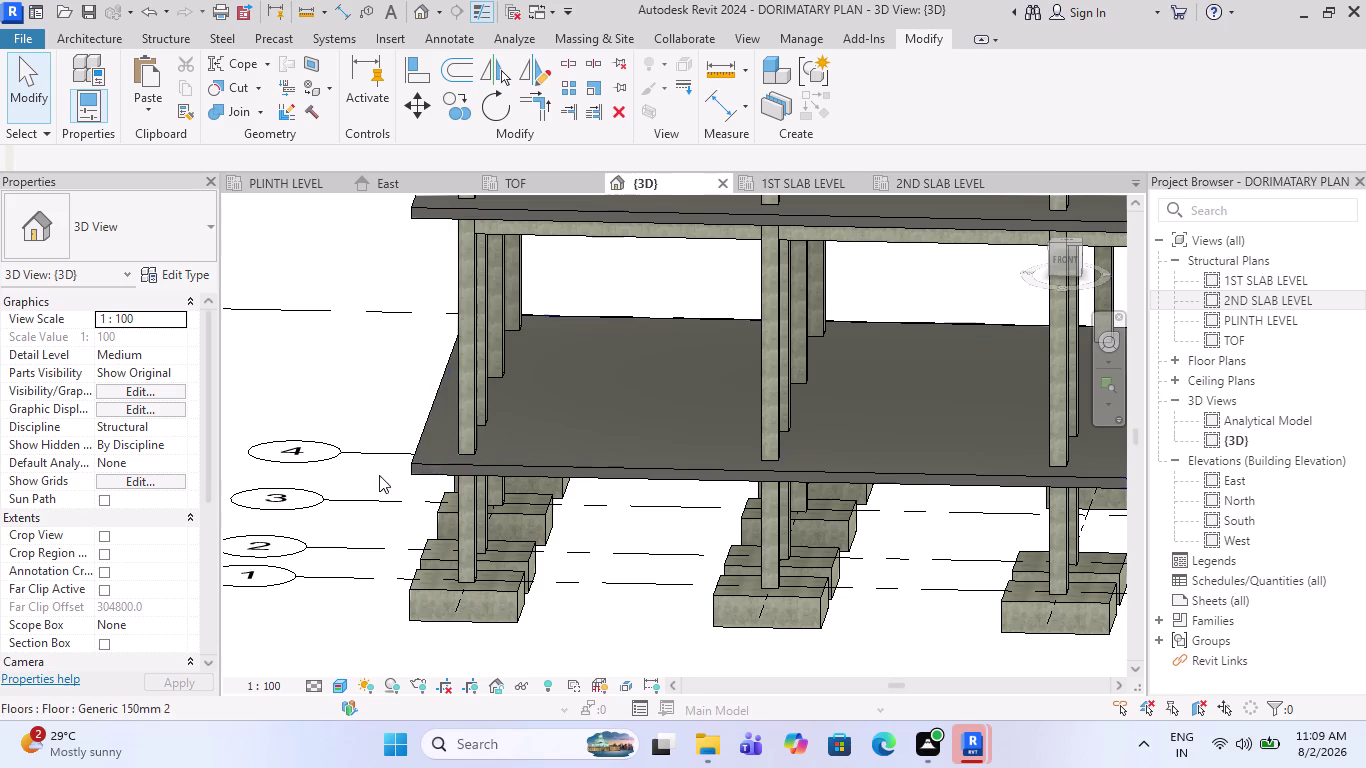
middle_drag(508, 483, 538, 451)
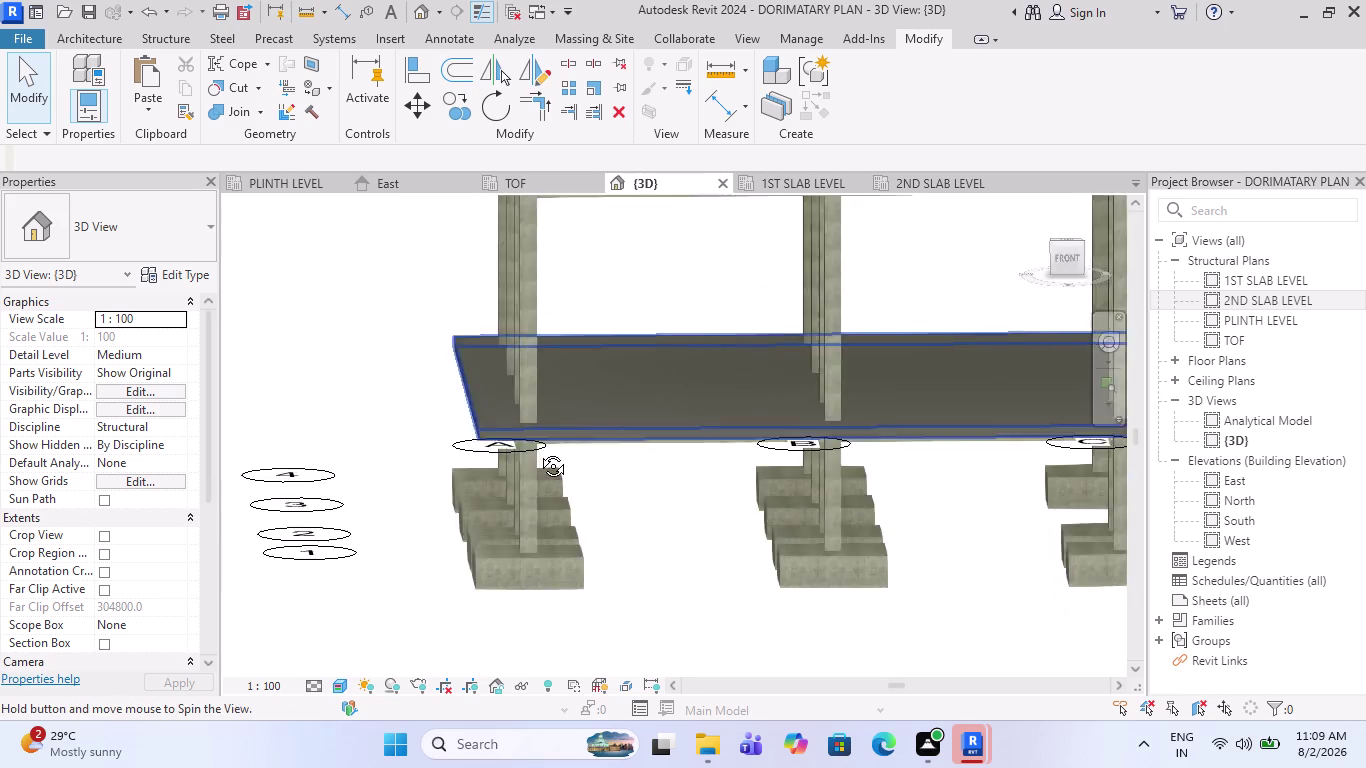
middle_drag(538, 451, 688, 374)
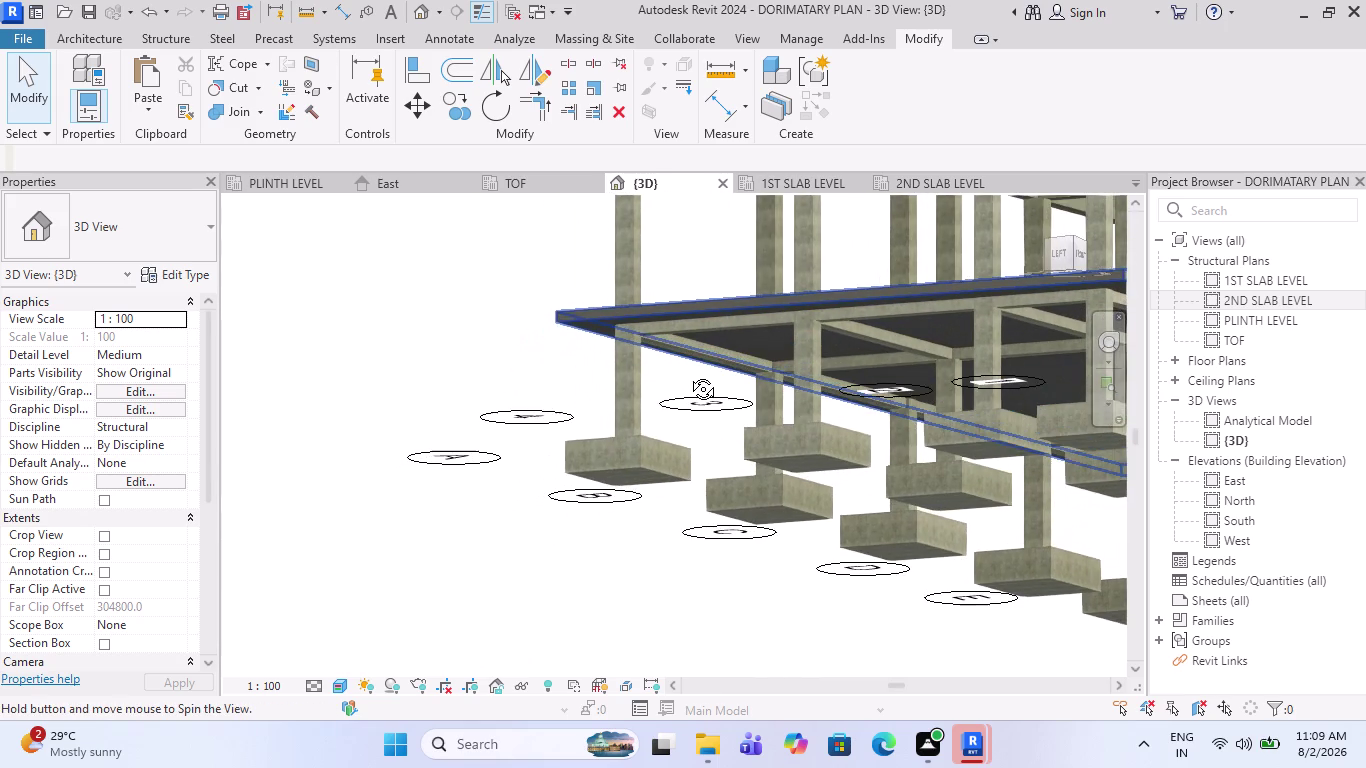
middle_drag(688, 374, 507, 566)
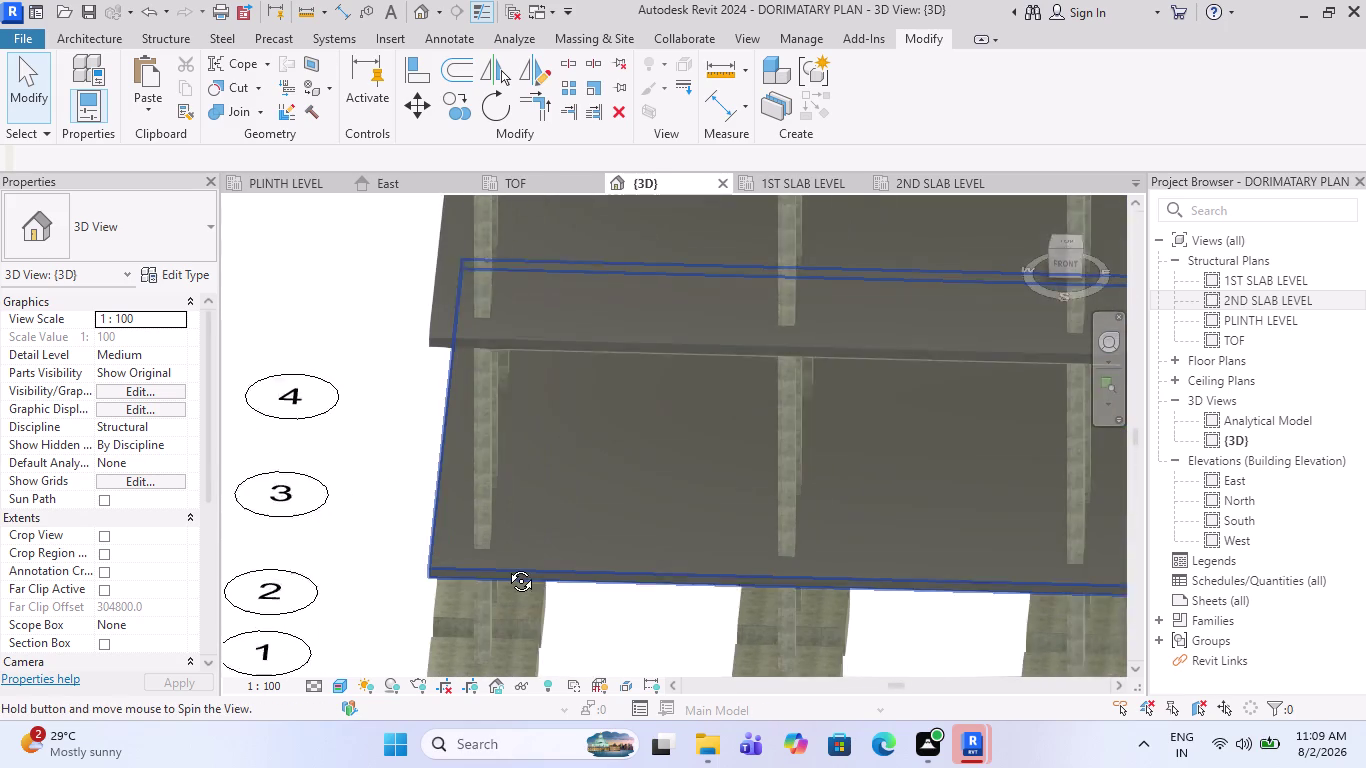
middle_drag(507, 566, 506, 566)
scroll(up, 3)
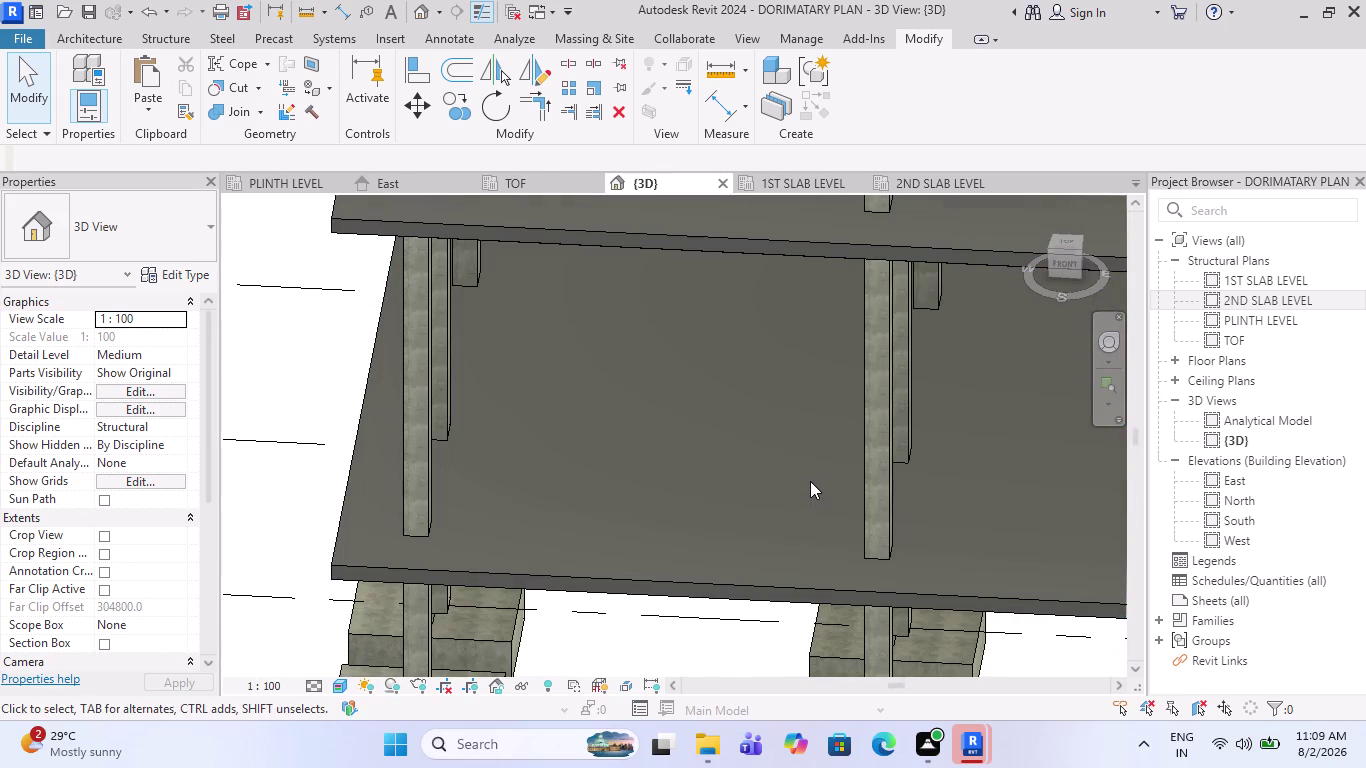
scroll(down, 3)
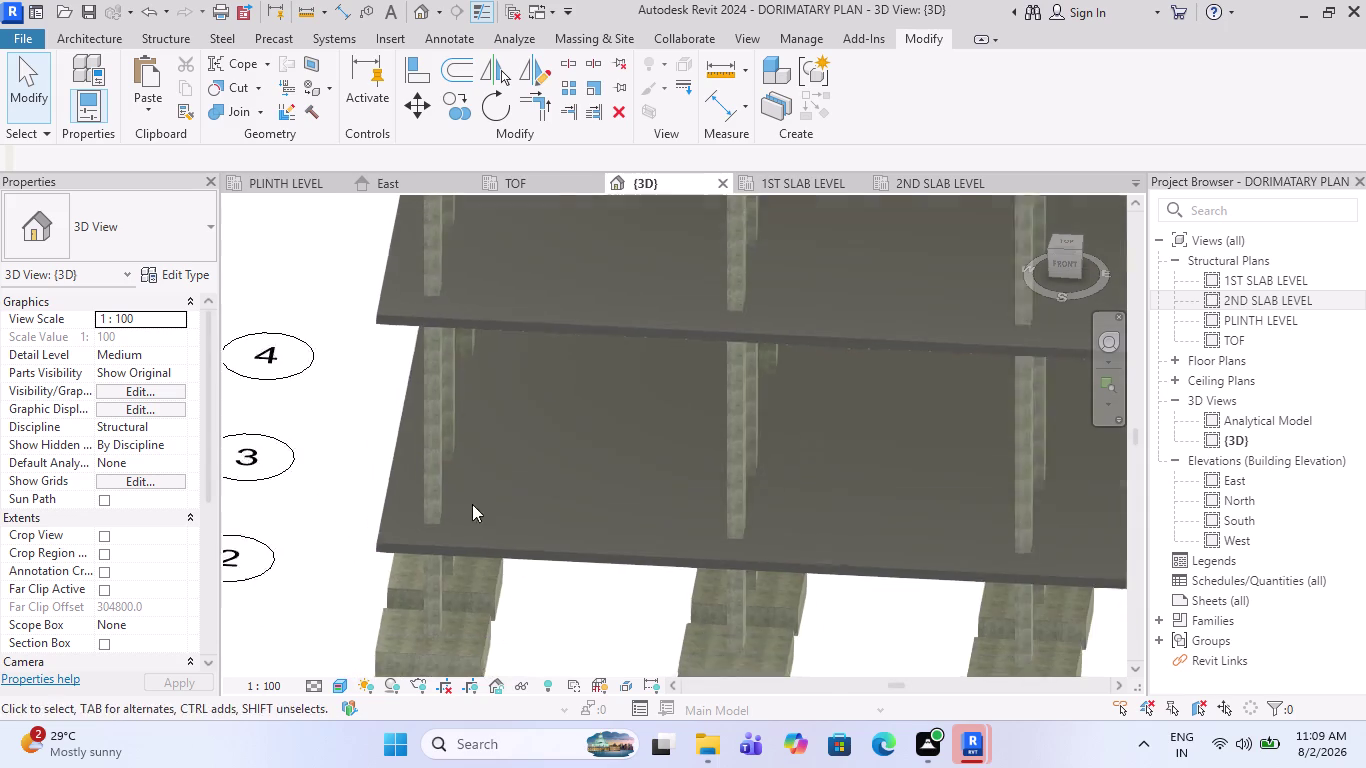
scroll(down, 3)
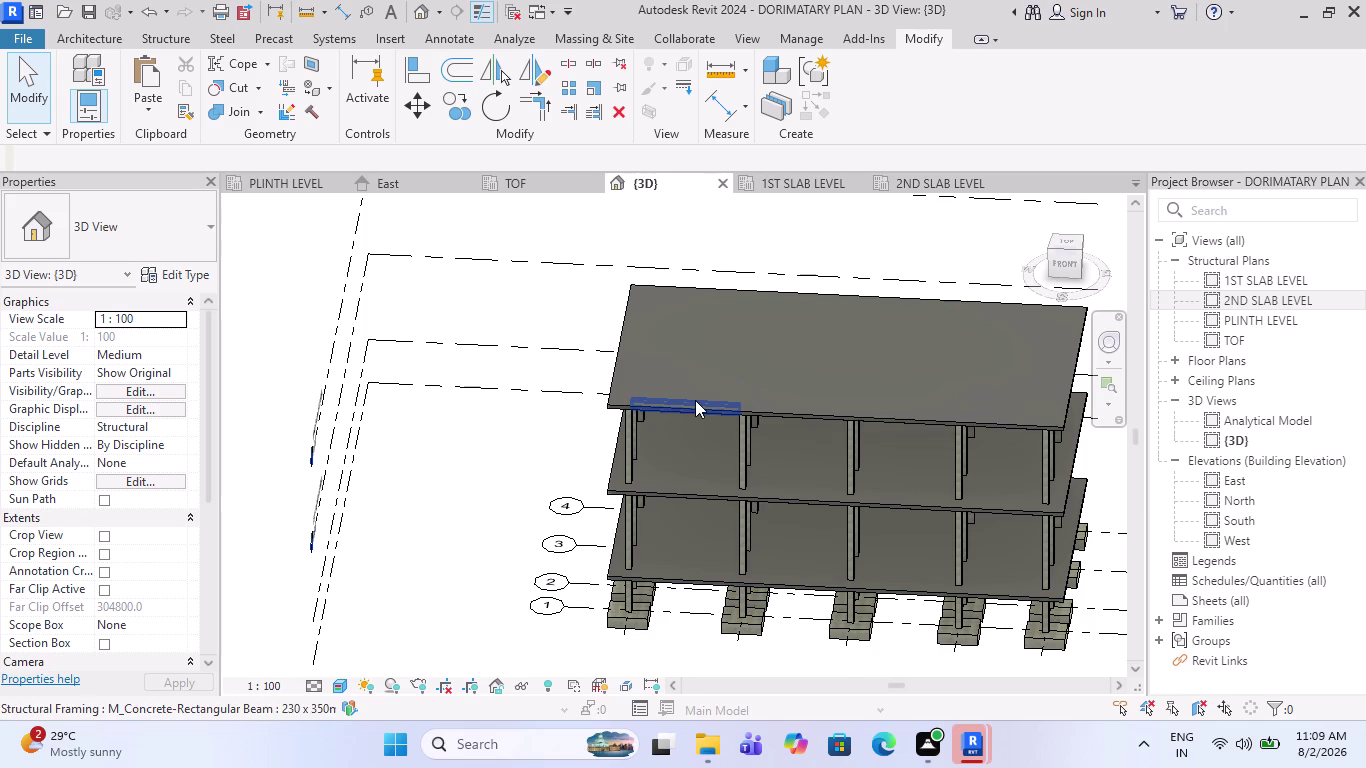
scroll(down, 3)
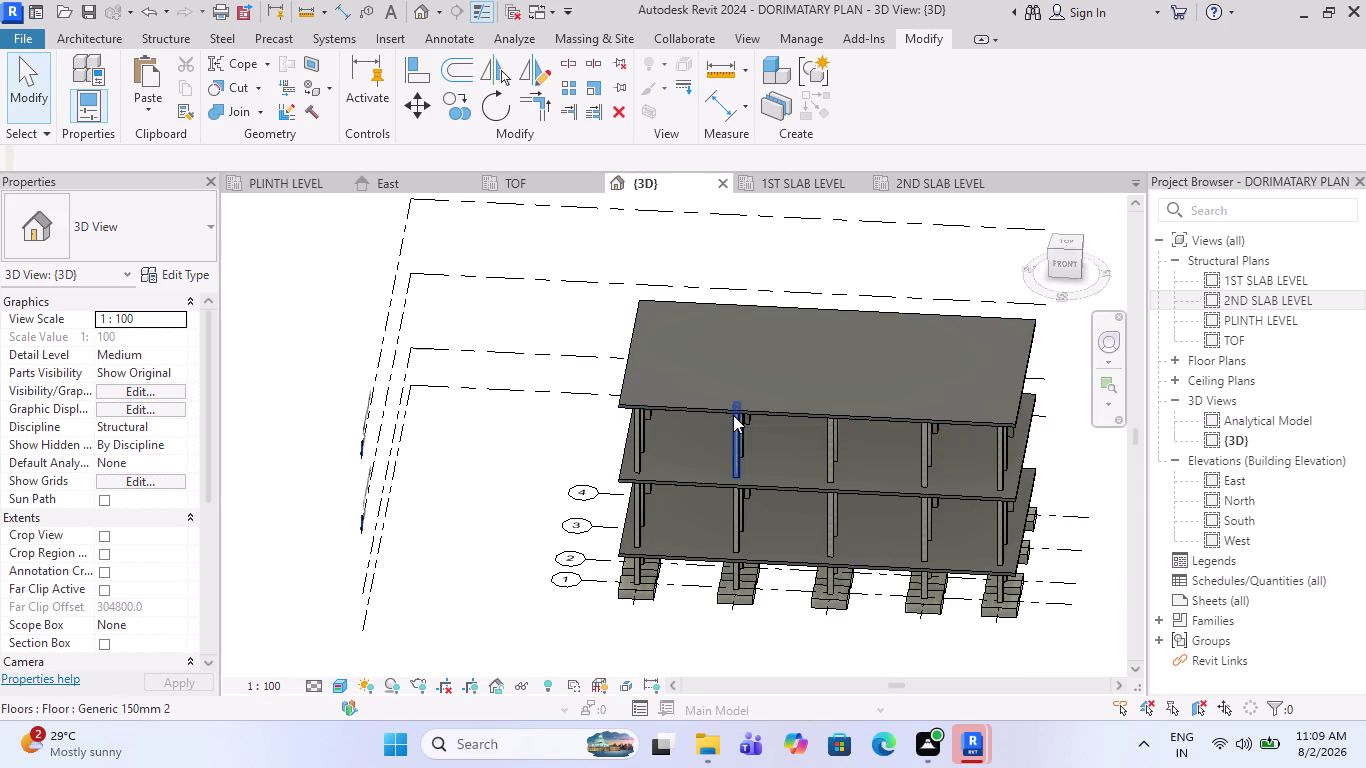
middle_drag(739, 408, 697, 302)
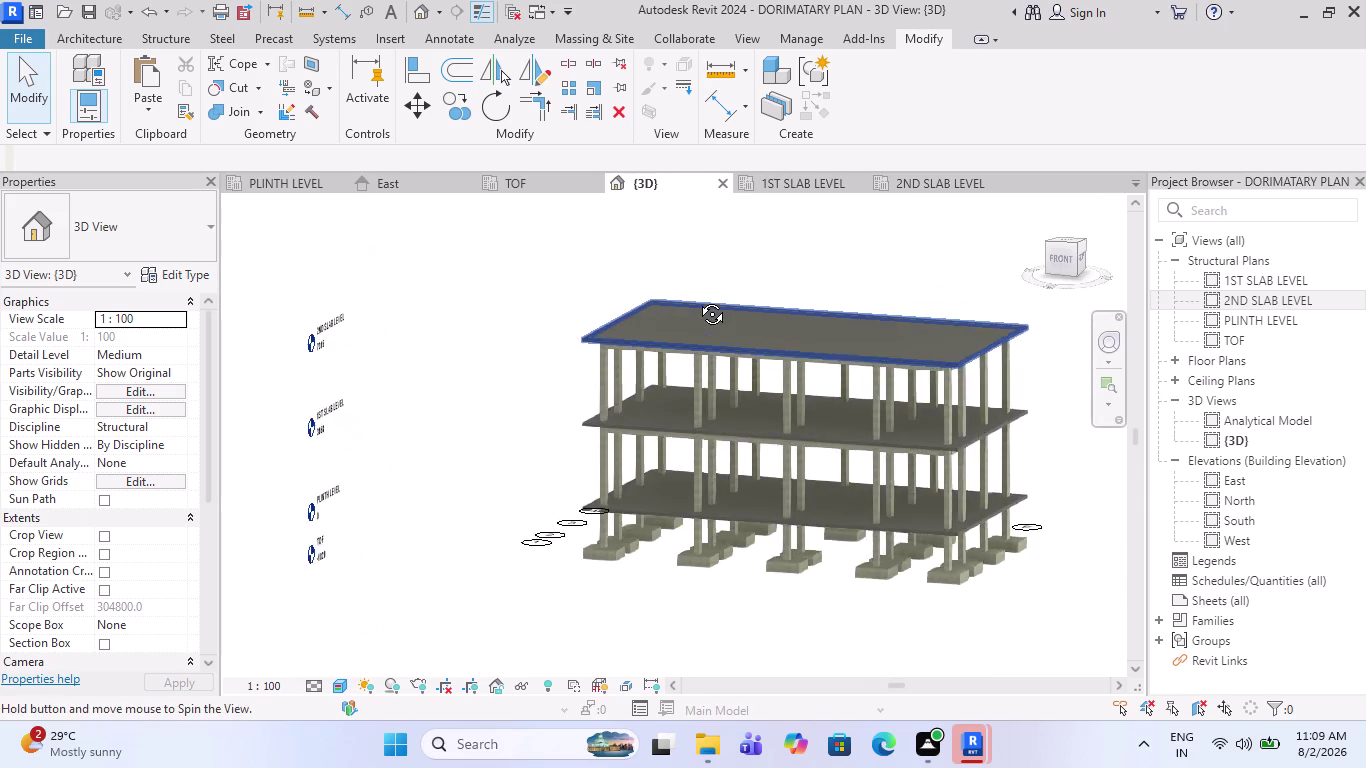
middle_drag(697, 302, 718, 278)
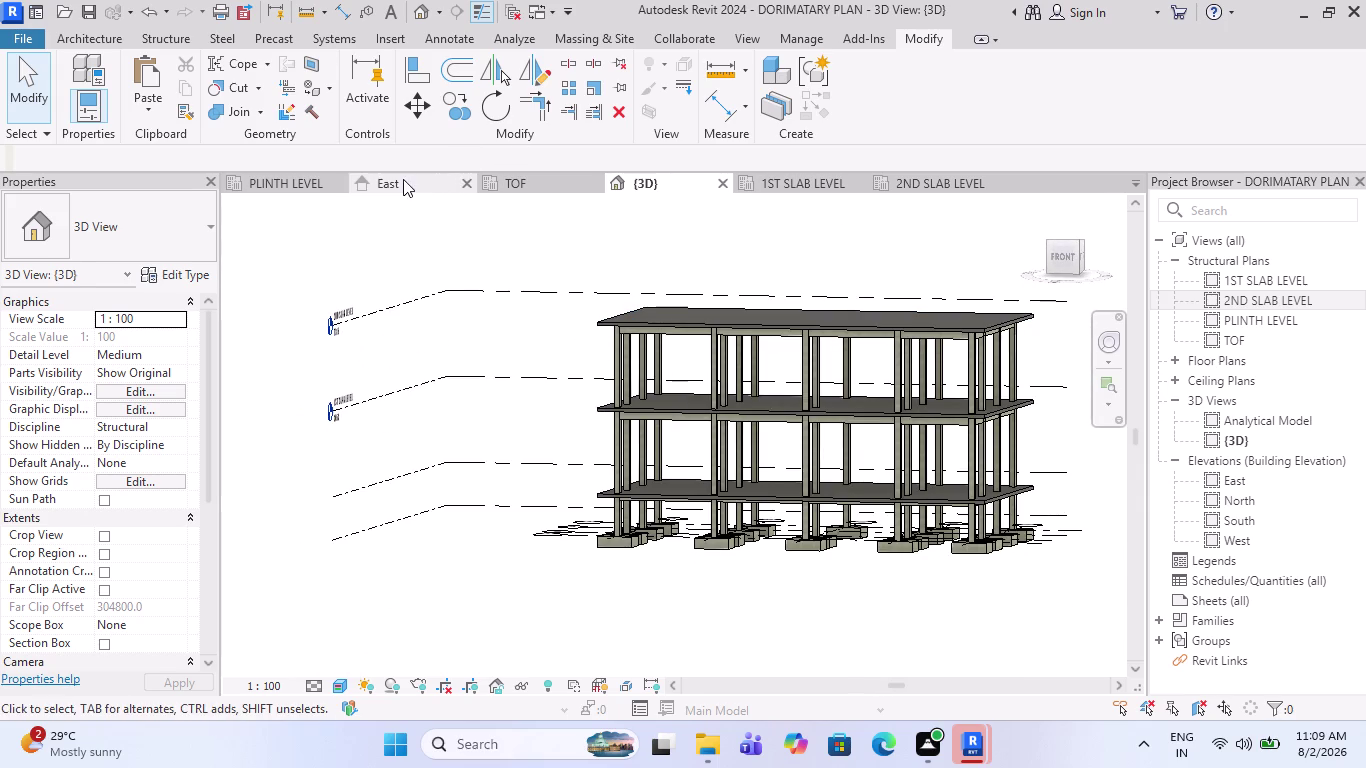
In the East elevation, select the lower members and filter them to Structural Framing only.
click(403, 179)
scroll(up, 3)
click(960, 550)
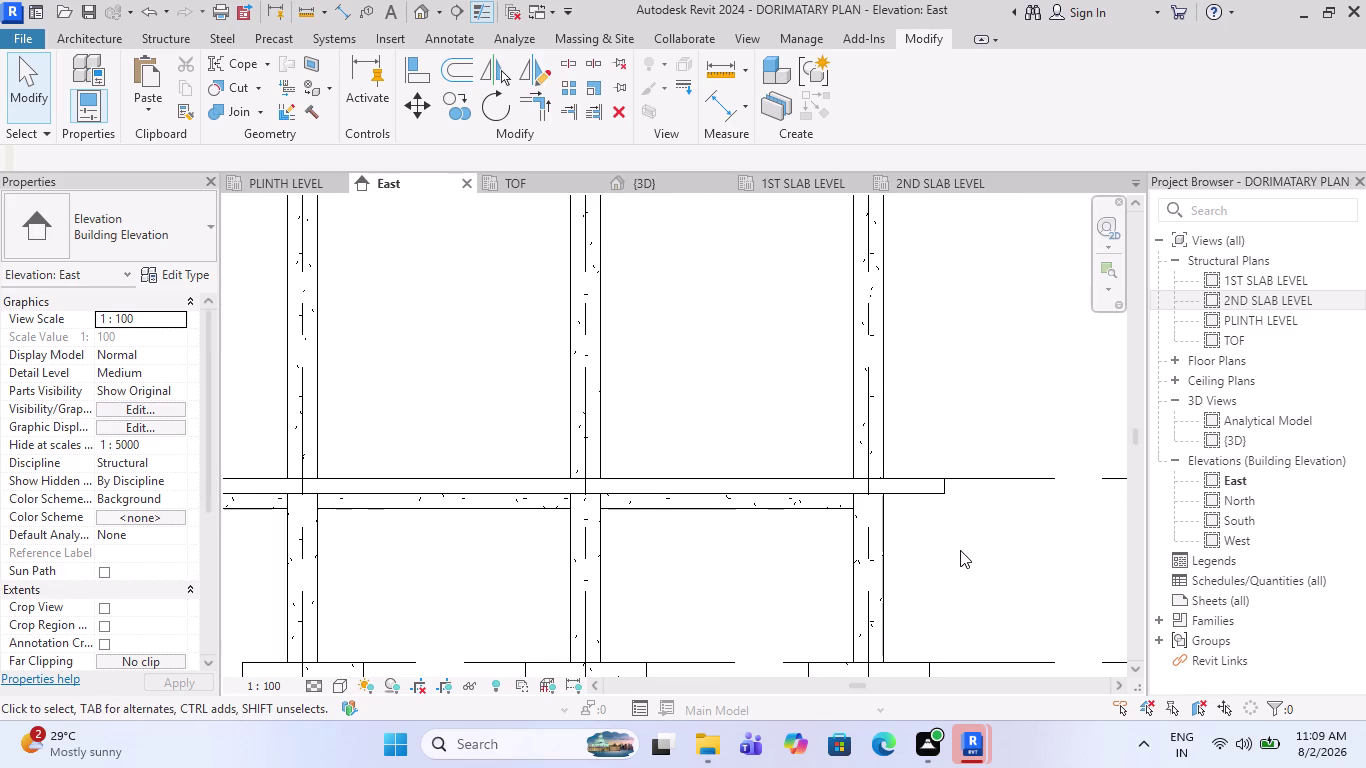
scroll(down, 3)
drag(977, 544, 339, 518)
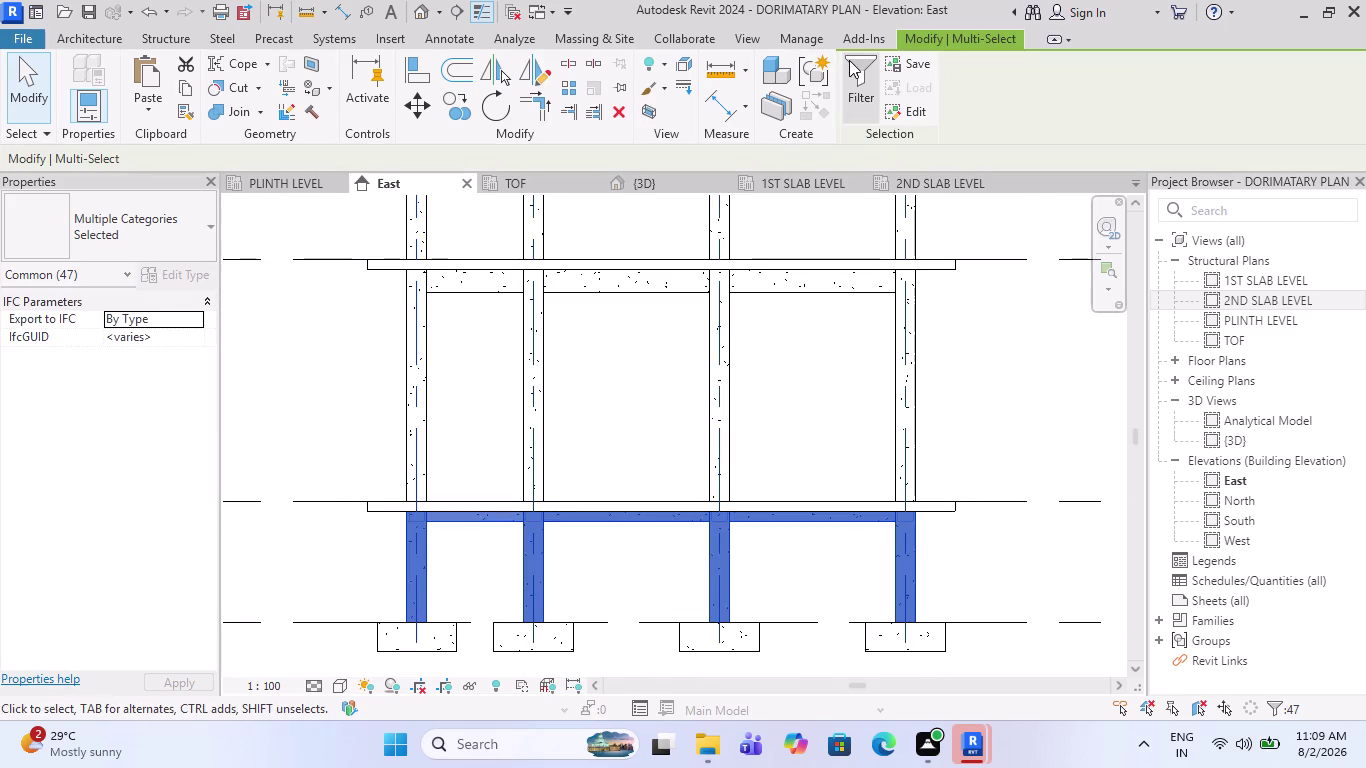
click(849, 60)
click(946, 393)
click(938, 375)
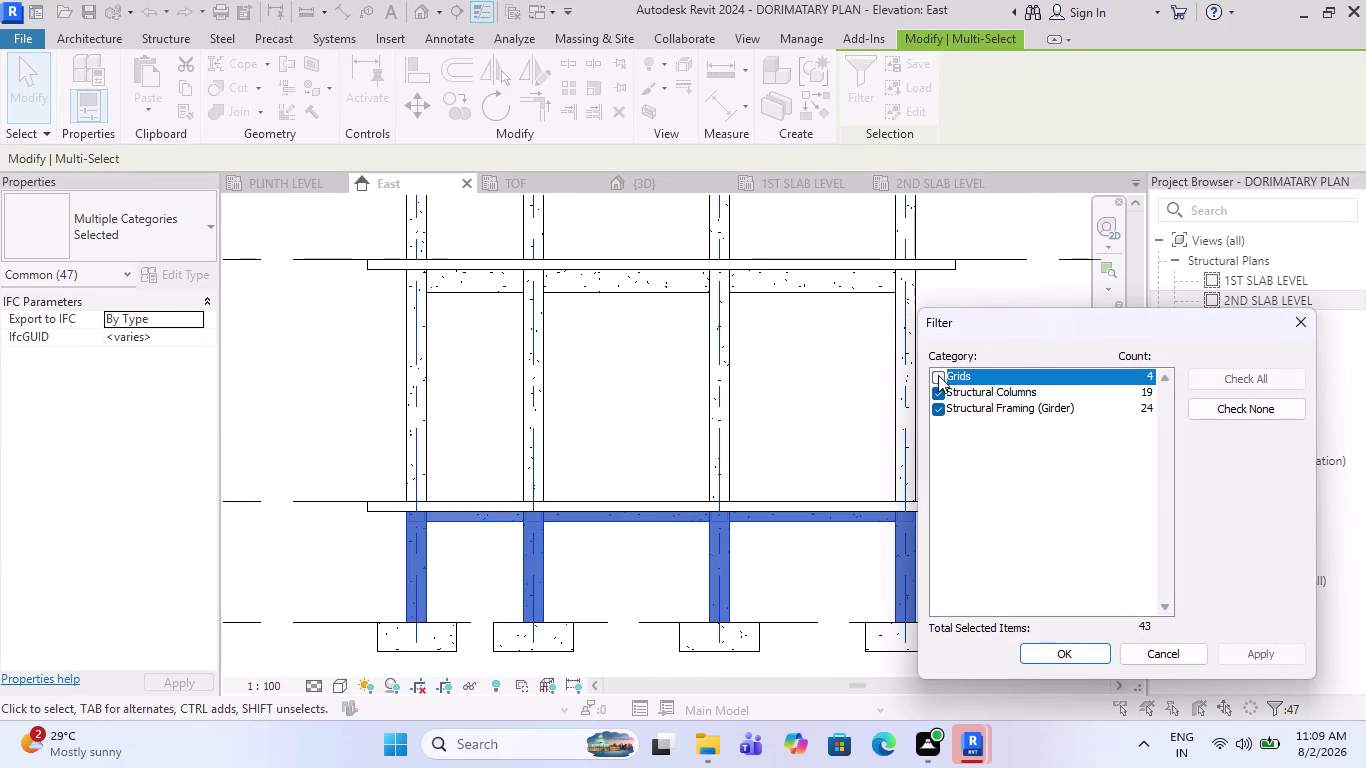
click(938, 388)
click(1063, 656)
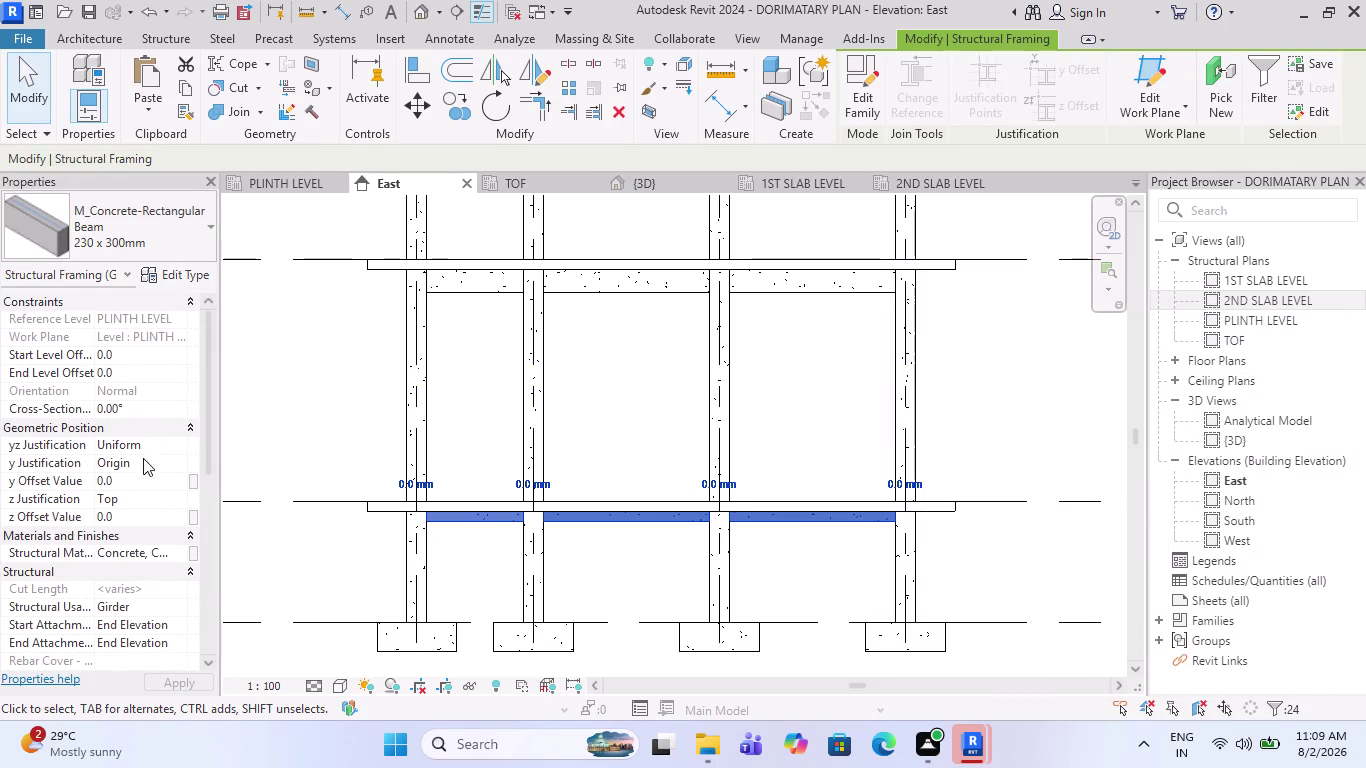
Set the selected girders' z Offset Value to -150 and clear the selection.
click(143, 512)
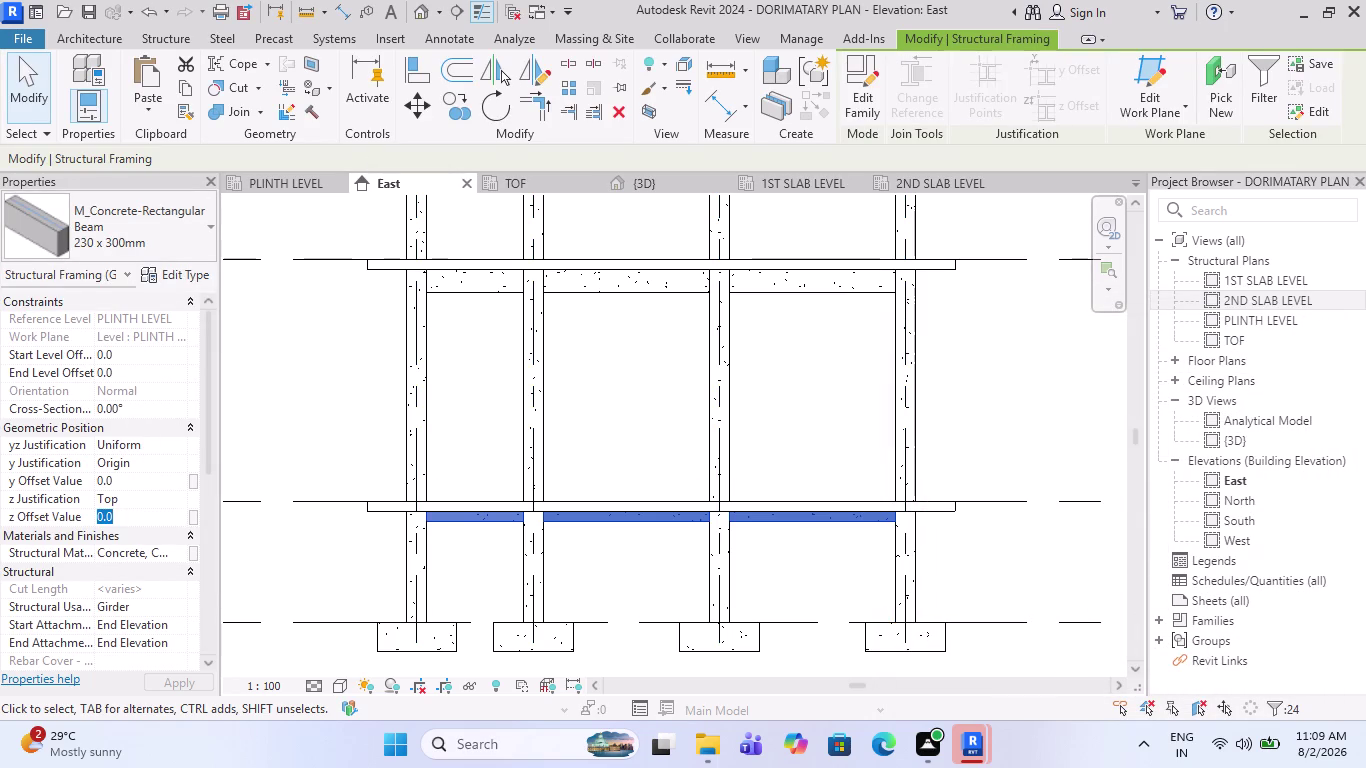
text(-1)
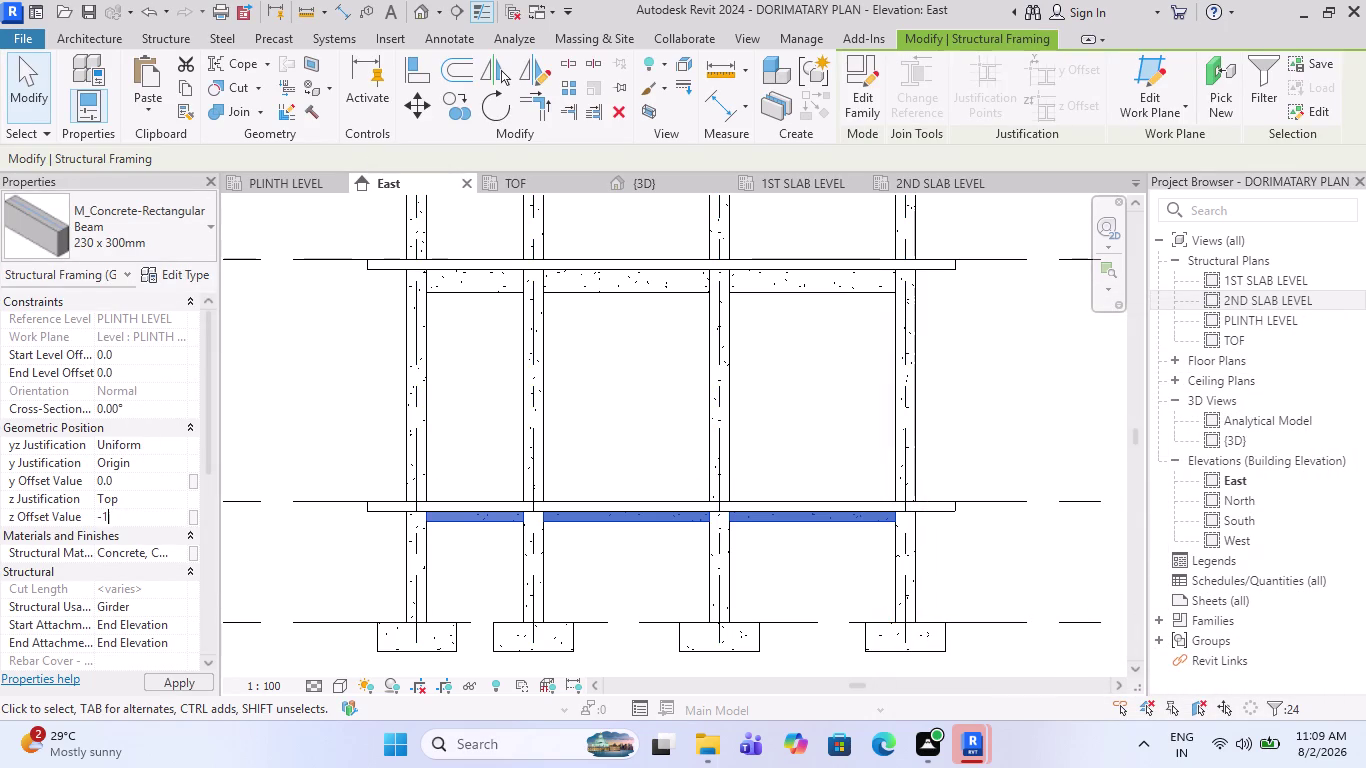
text(50)
key(Return)
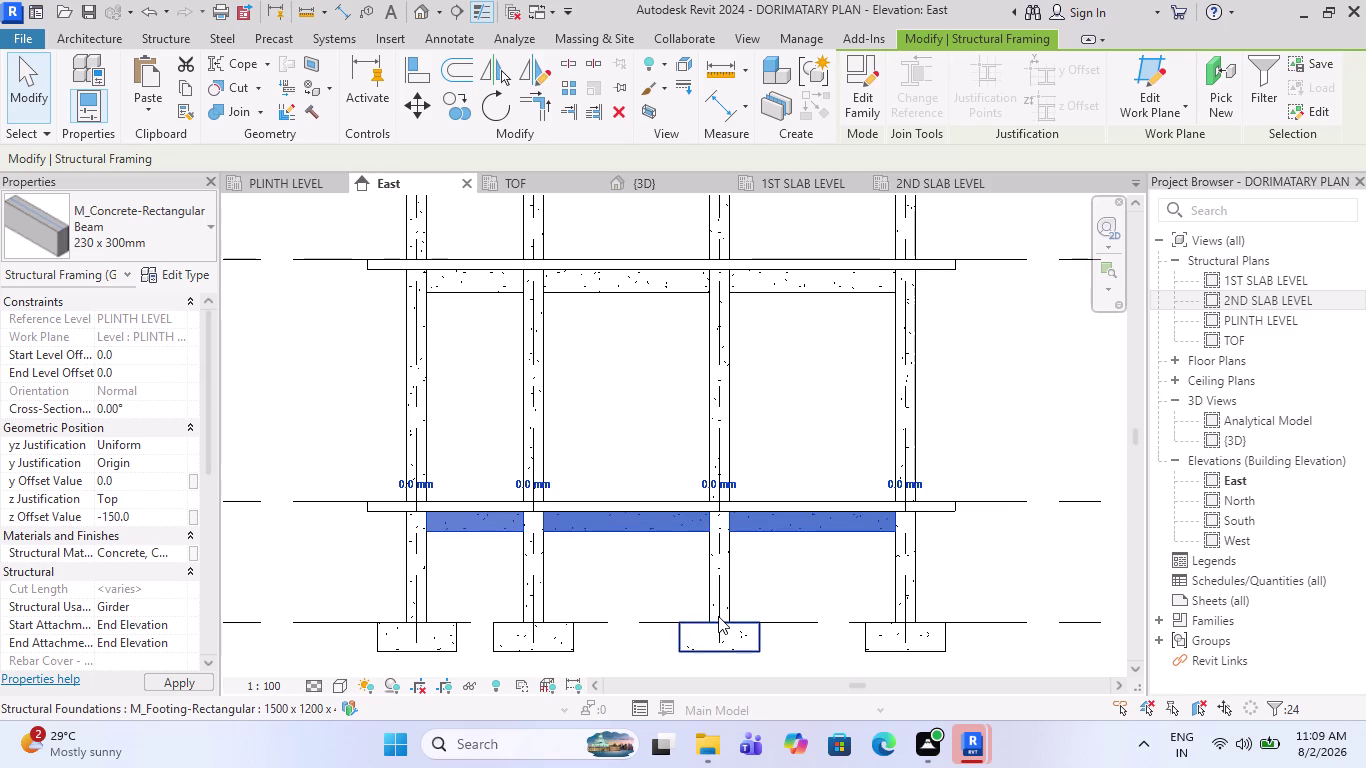
key(Escape)
scroll(down, 3)
key(Escape)
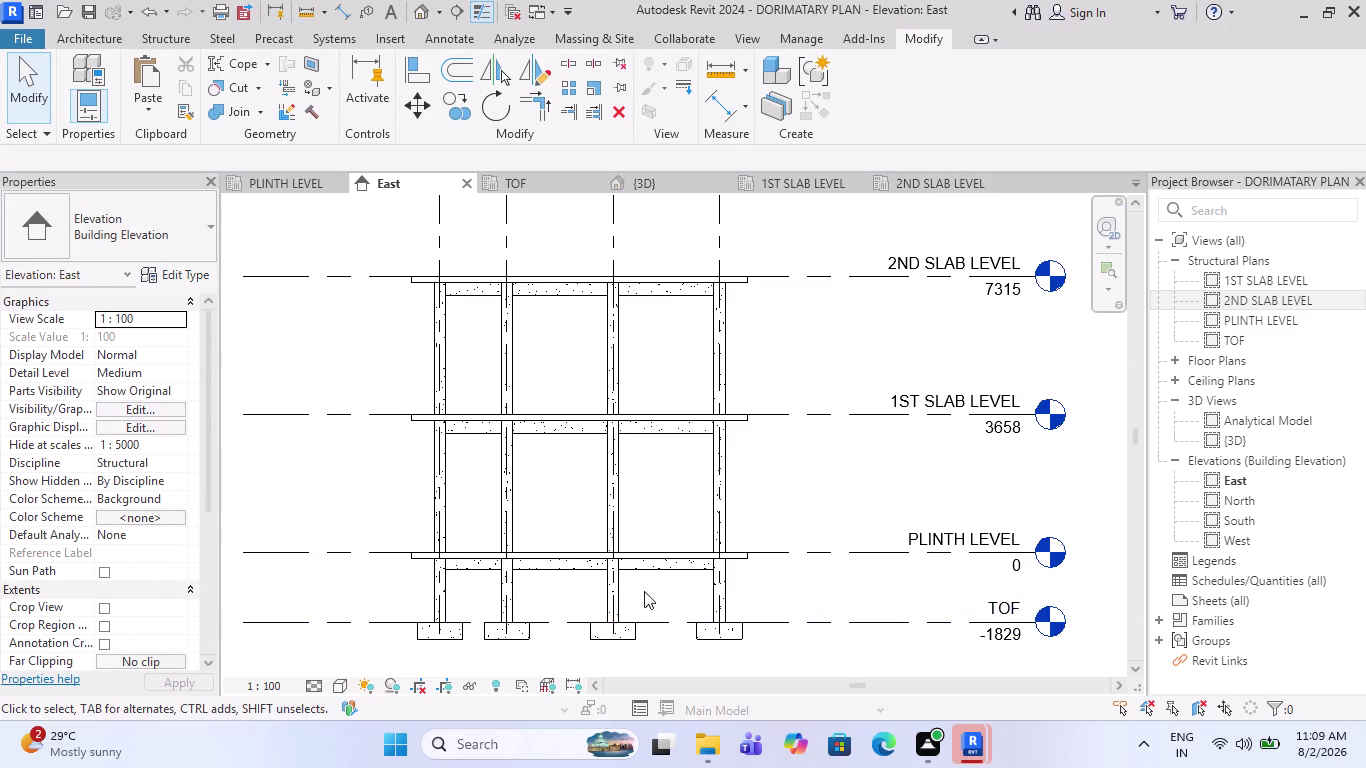
Check a plinth-level beam in the East elevation, undoing recent changes.
scroll(down, 3)
scroll(up, 3)
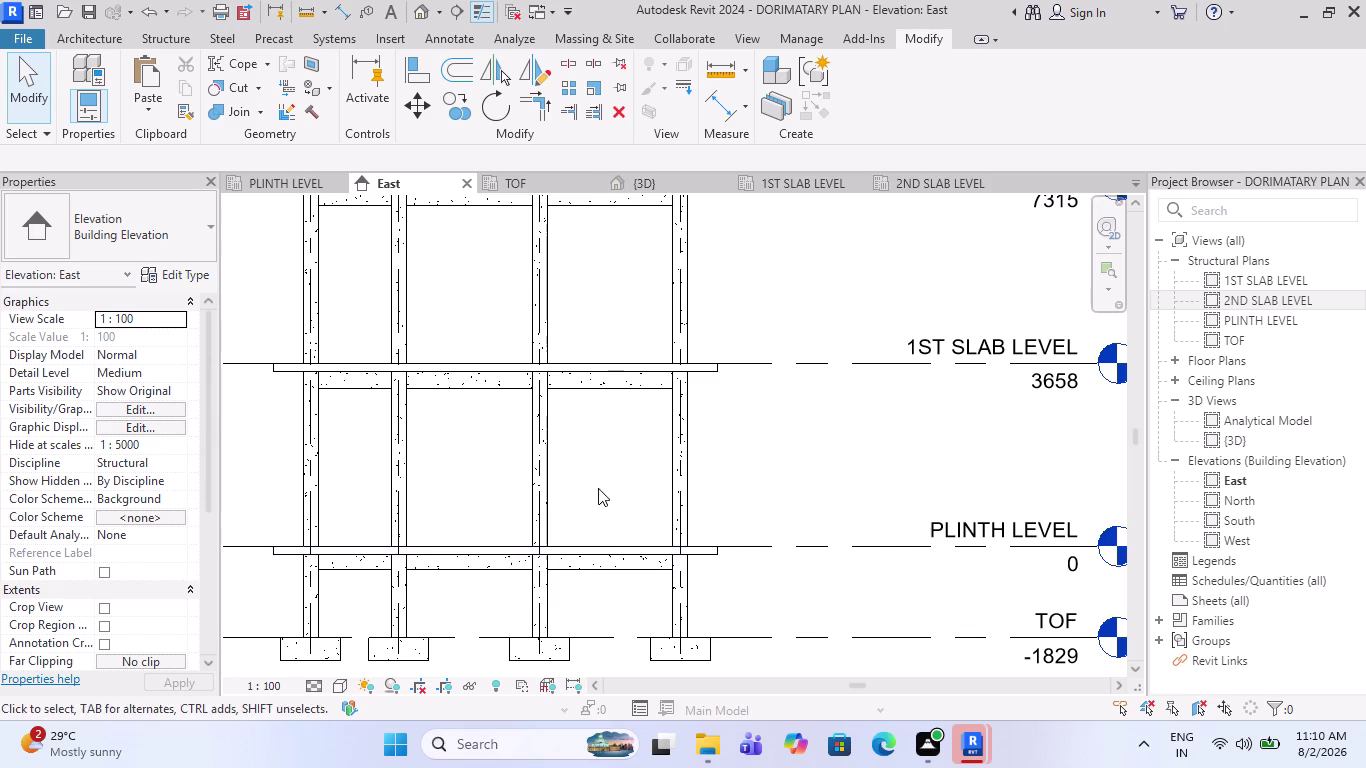
scroll(down, 3)
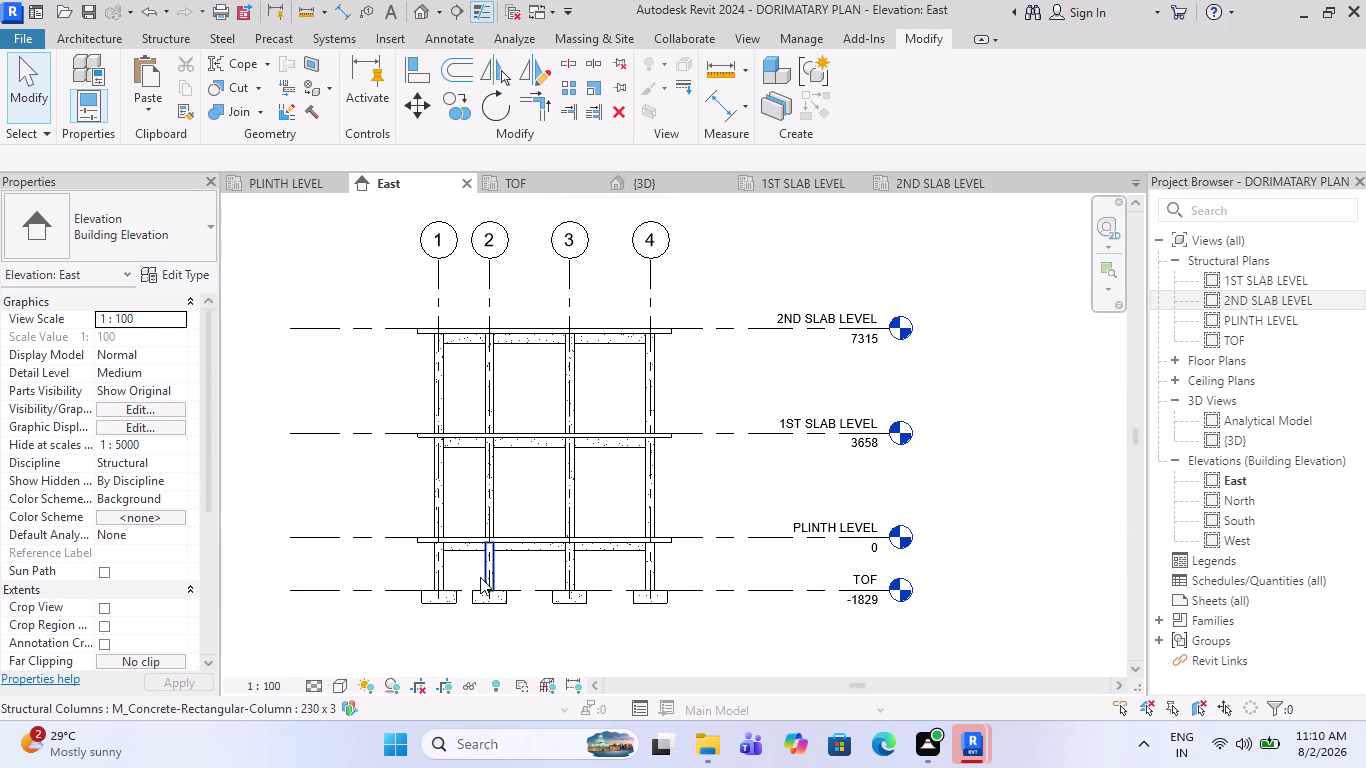
key(ctrl+z)
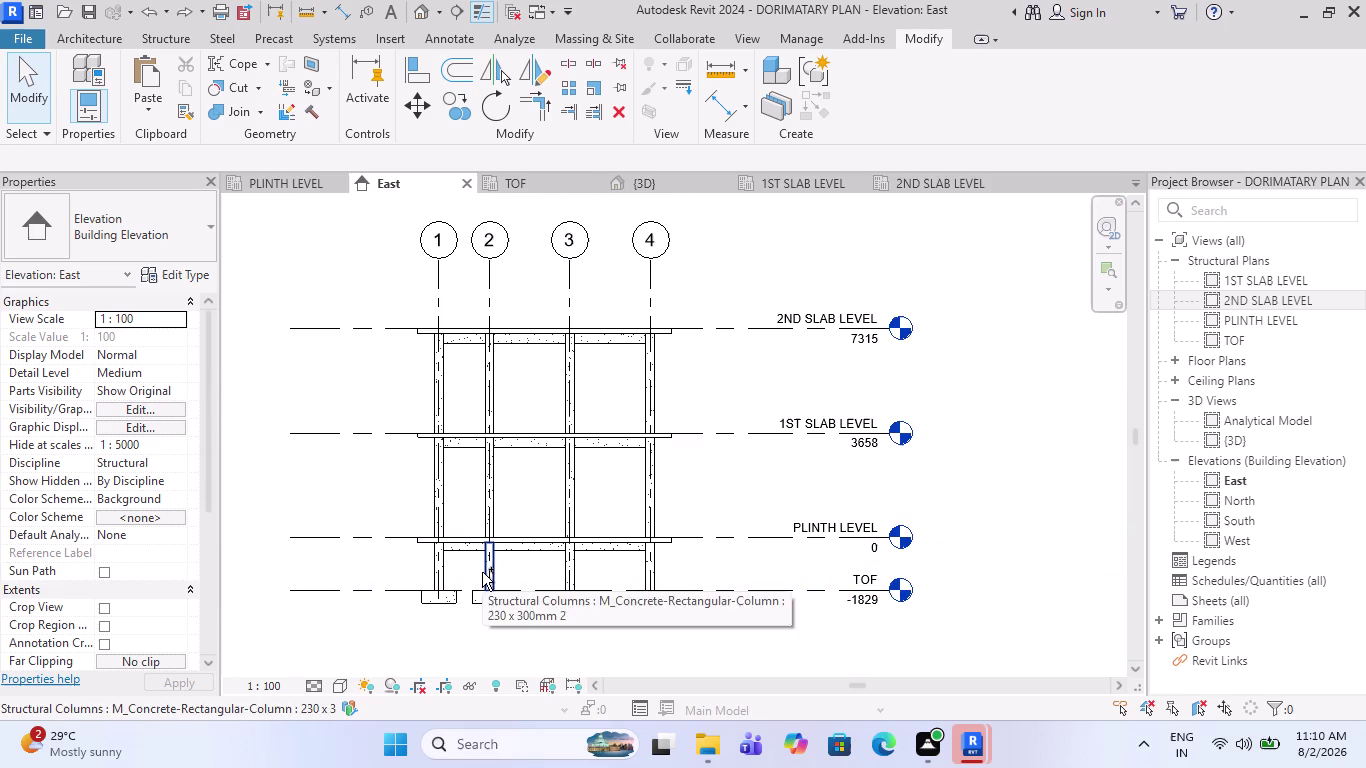
scroll(up, 3)
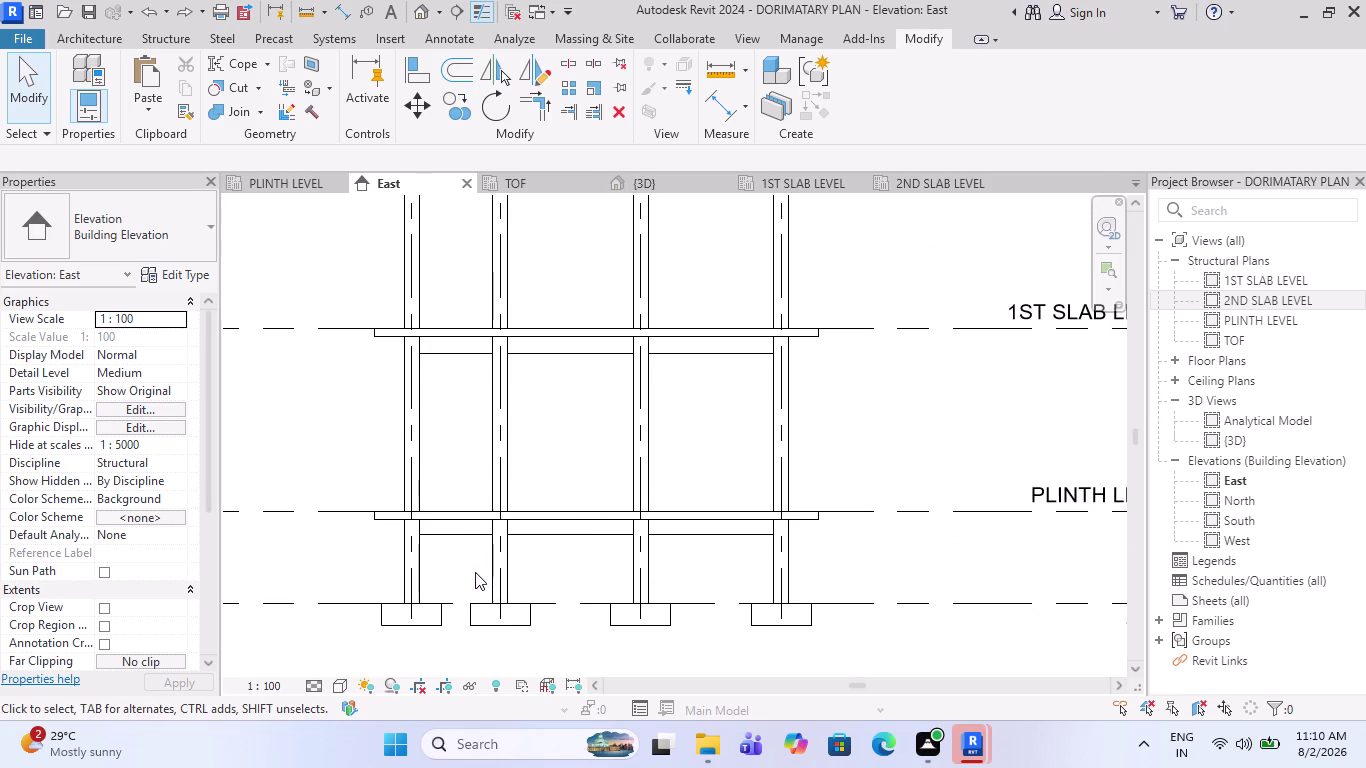
click(538, 531)
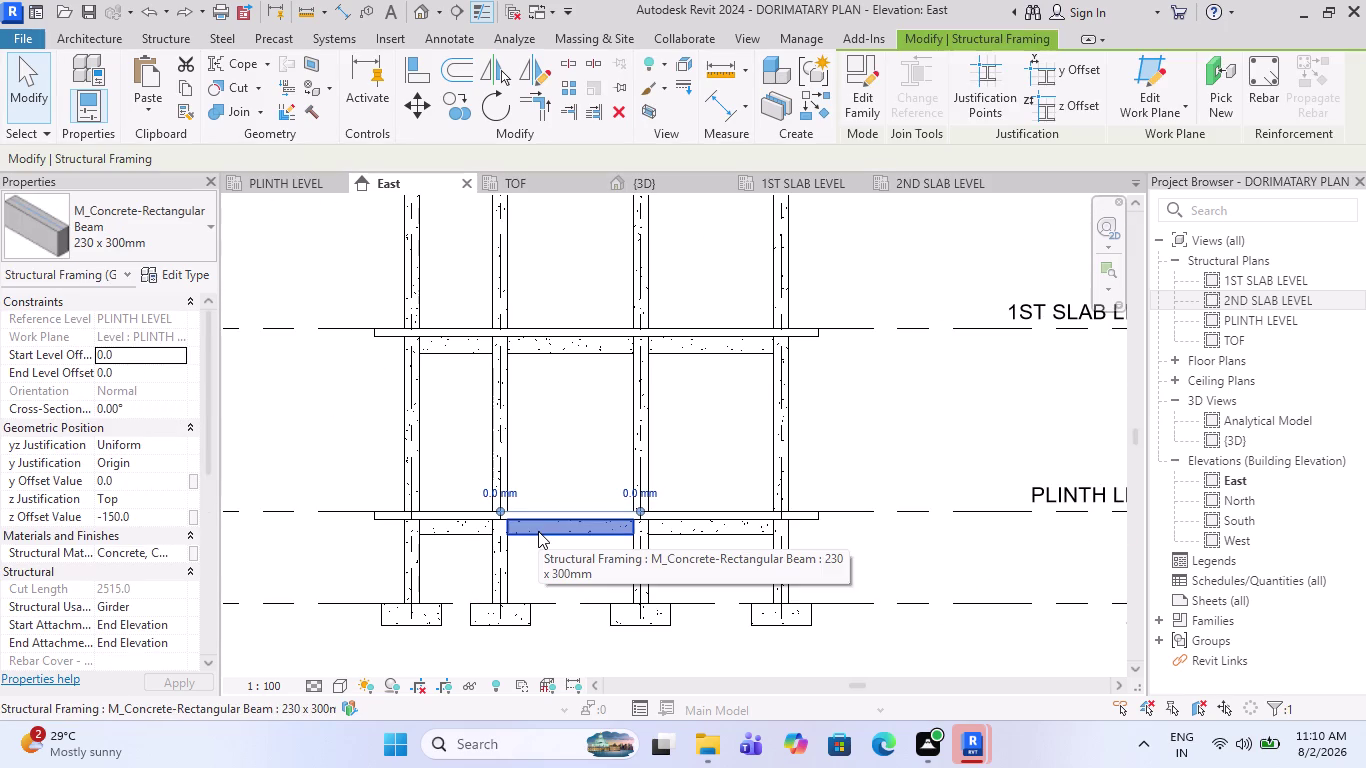
key(Escape)
key(ctrl+z)
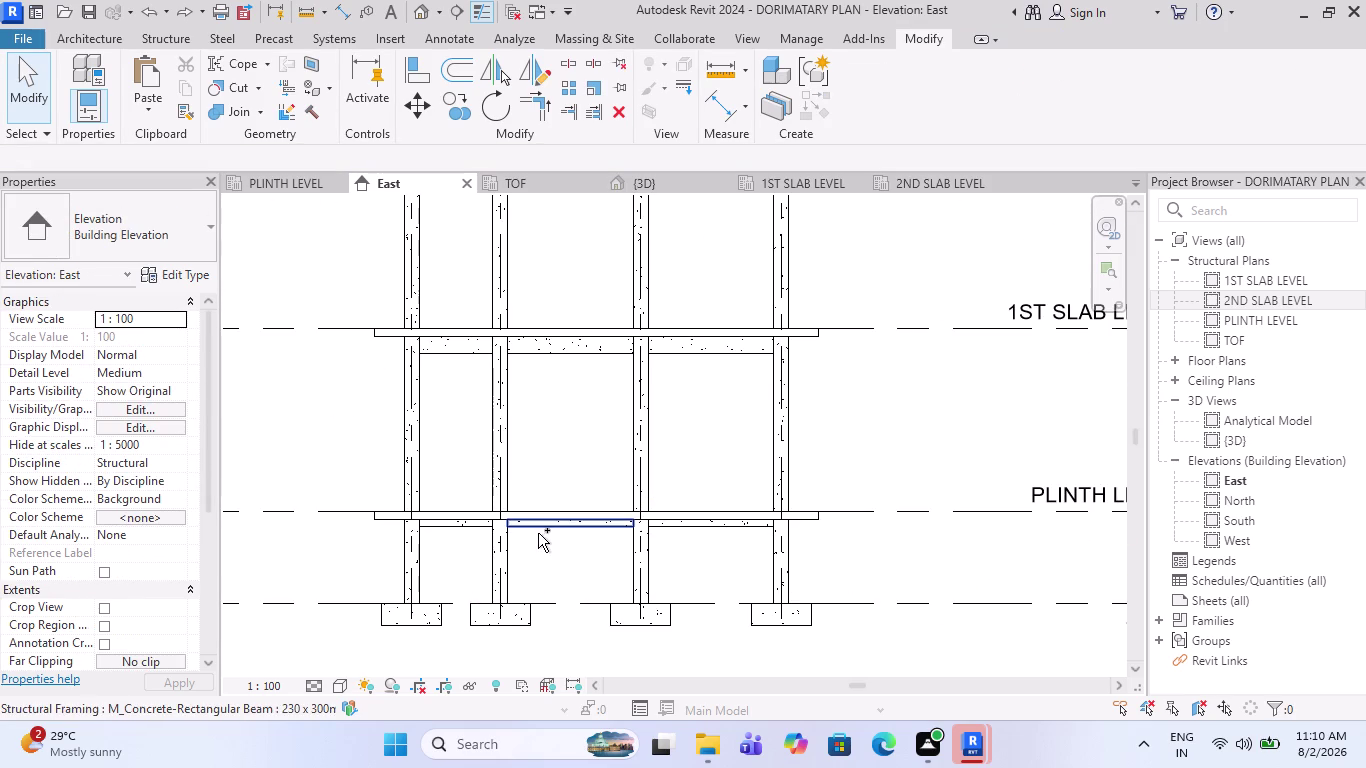
key(ctrl+z)
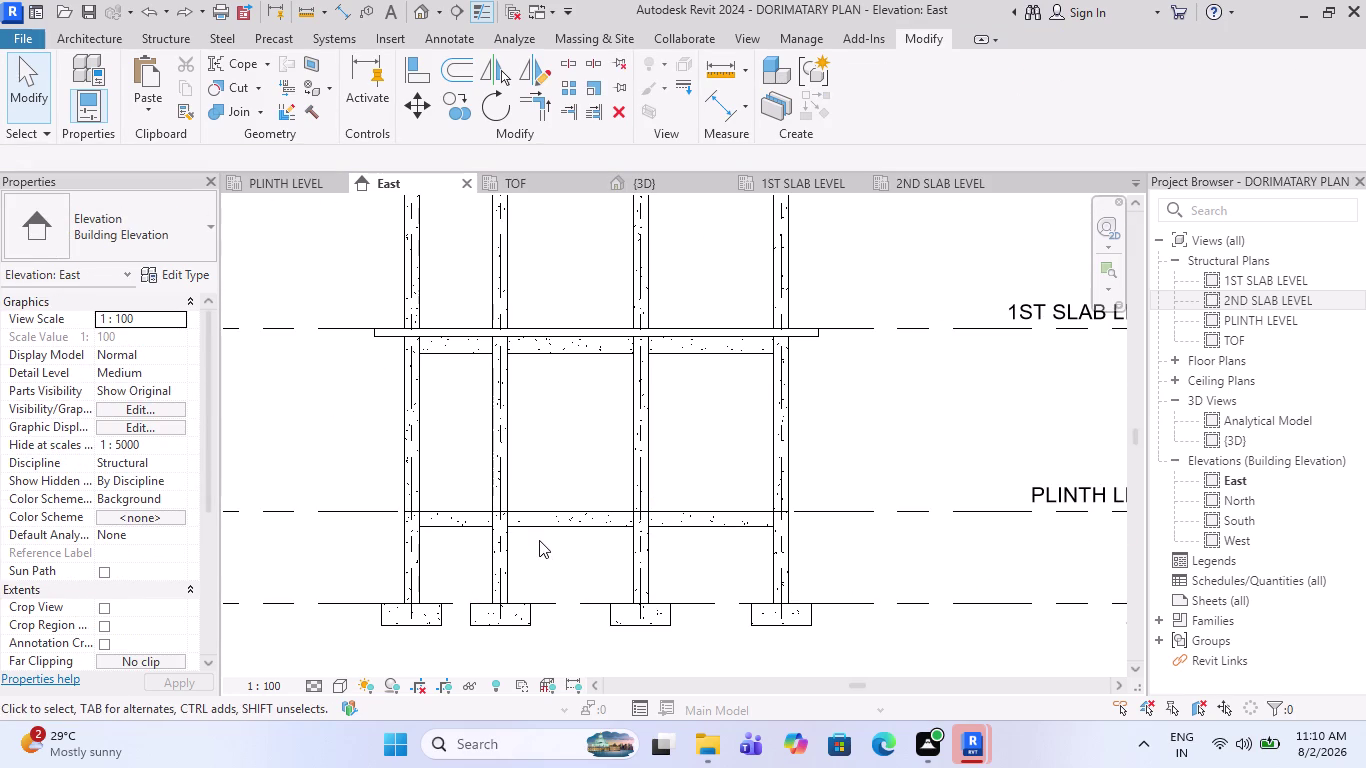
Recentre the East elevation frame and switch to the default 3D view.
click(182, 16)
scroll(up, 3)
key(Escape)
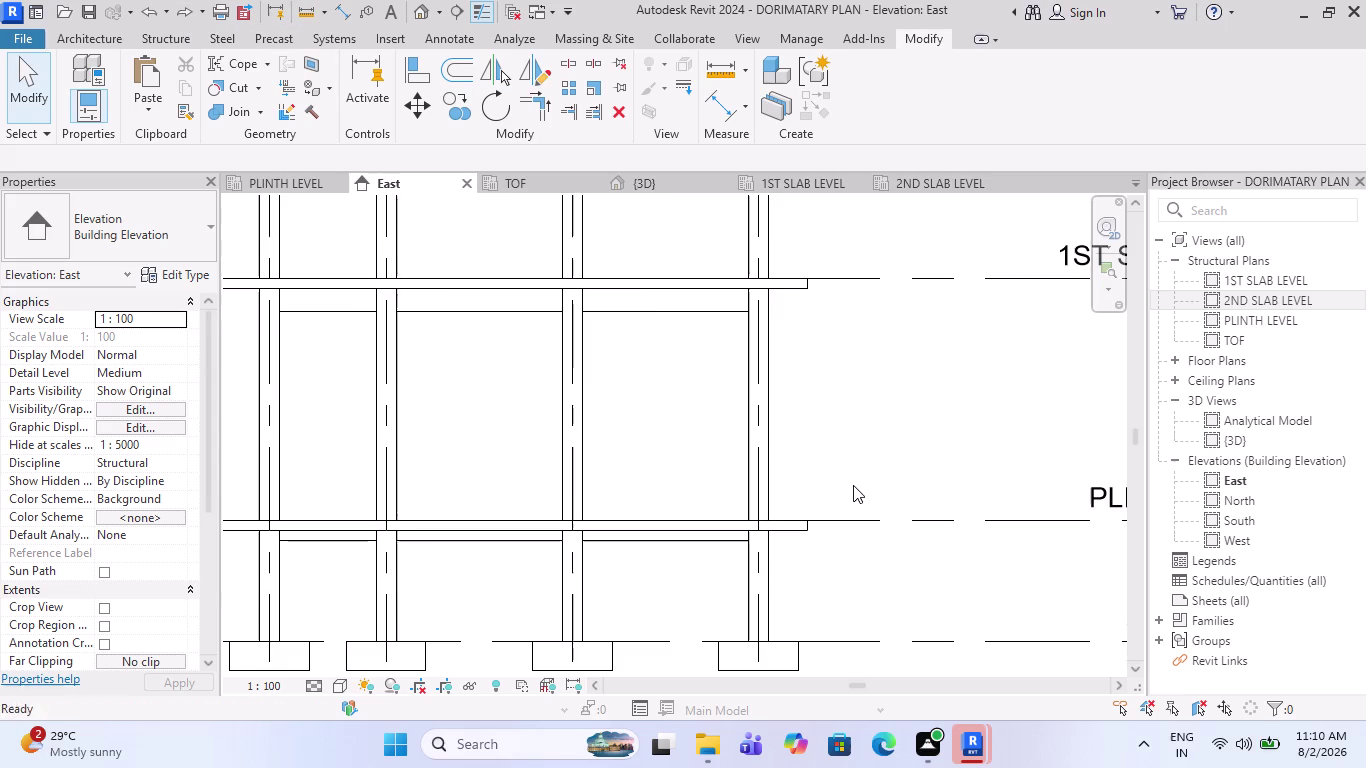
key(Escape)
scroll(down, 3)
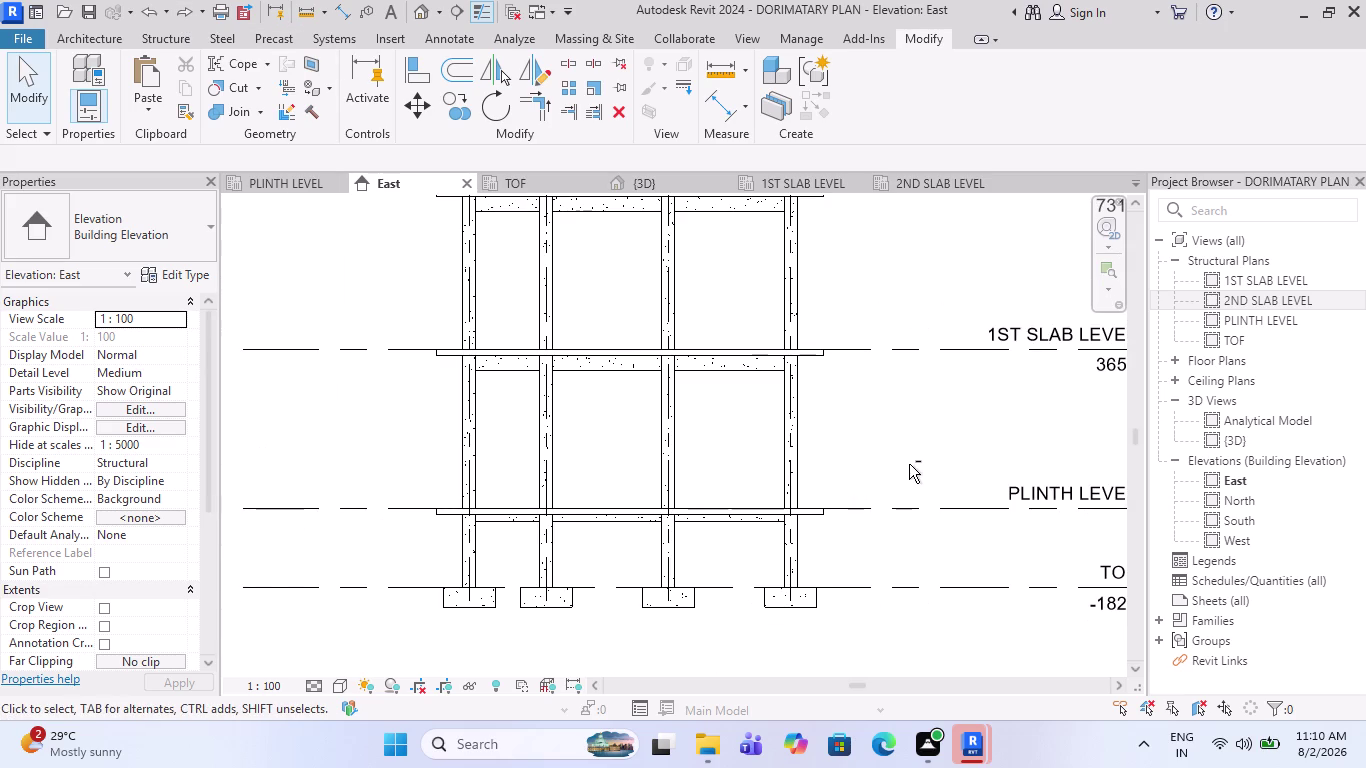
middle_drag(909, 464, 906, 496)
middle_click(684, 188)
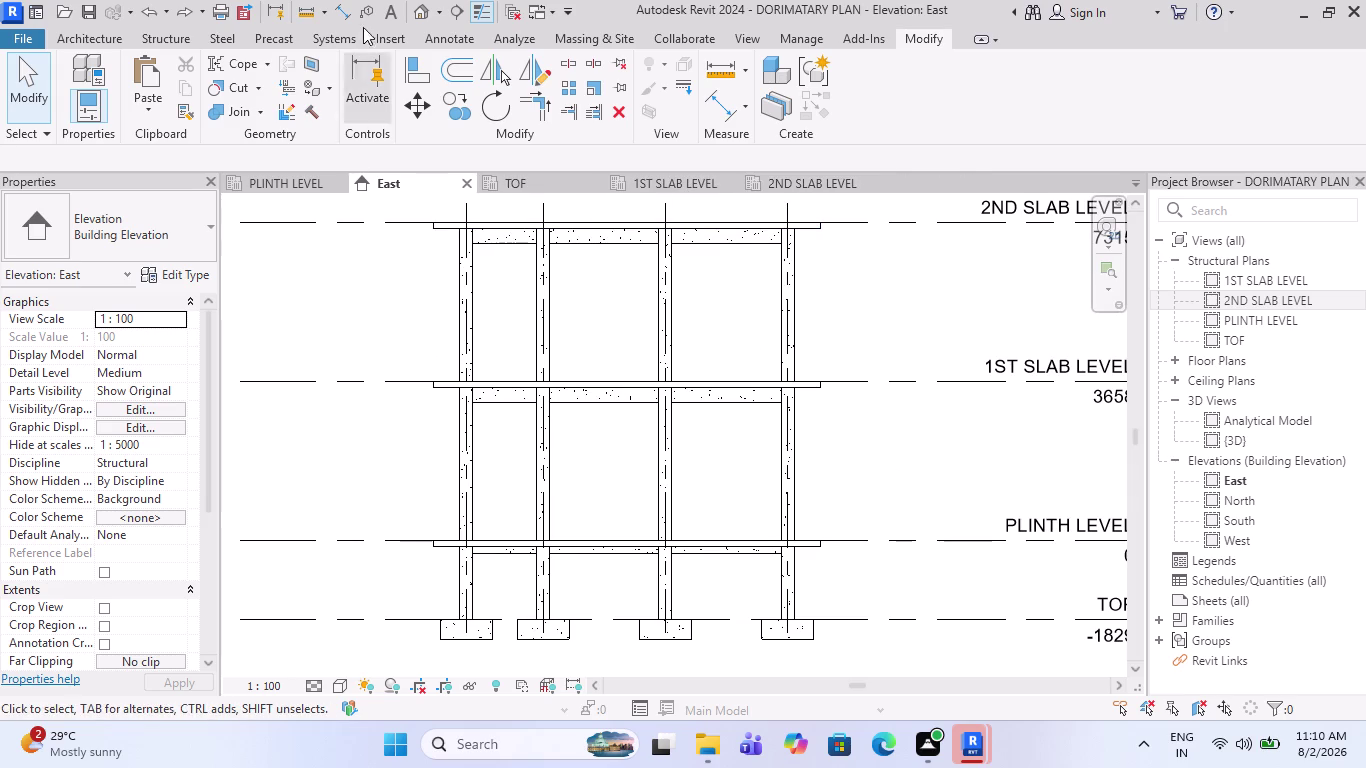
click(413, 10)
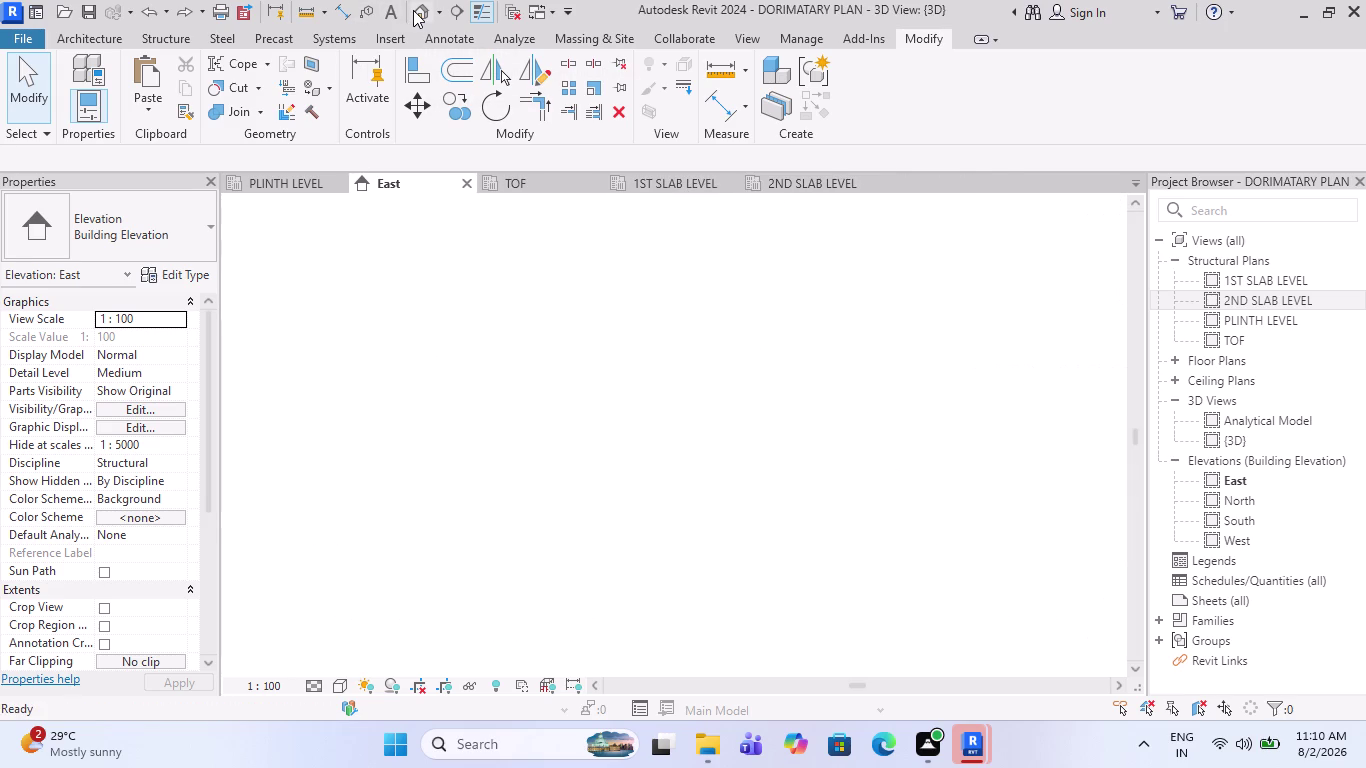
Orbit the 3D view to face the building's front and select an upper-floor column.
middle_drag(829, 374, 661, 462)
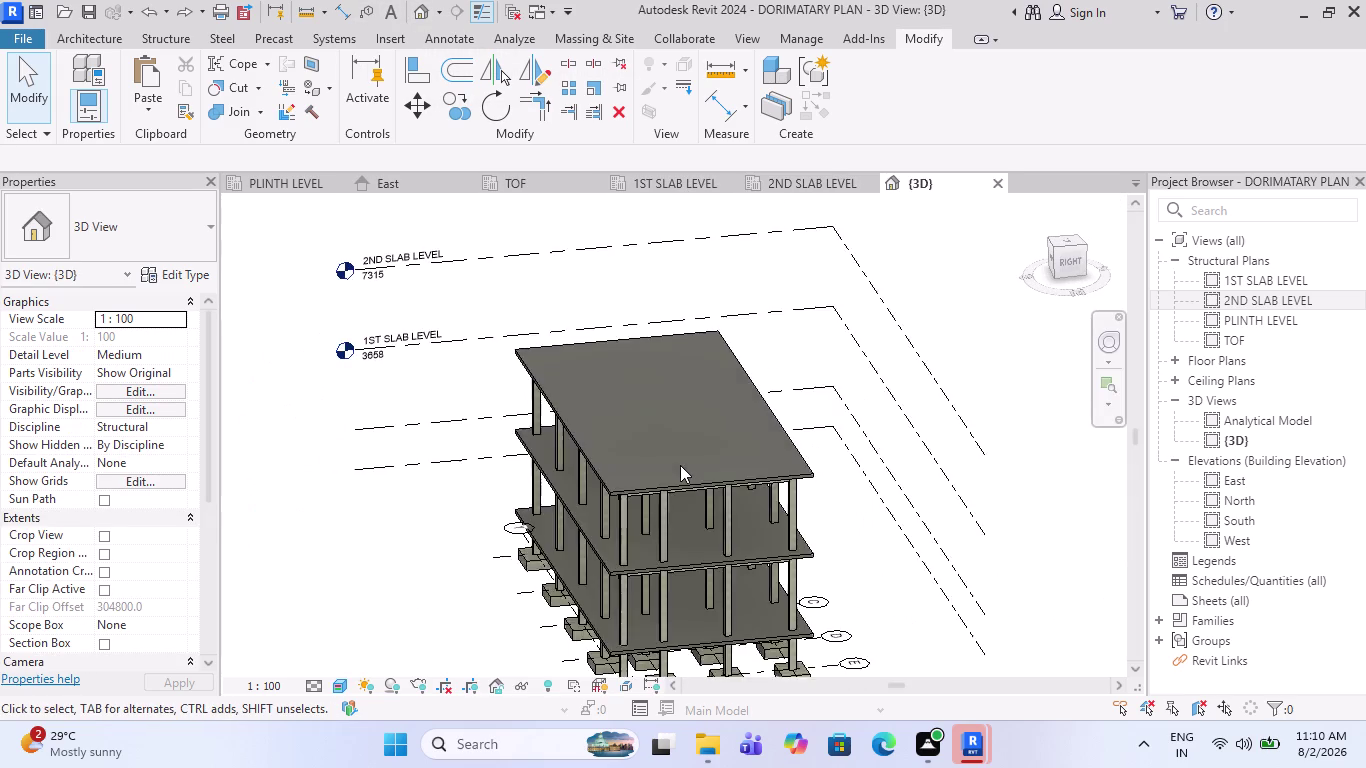
scroll(up, 3)
middle_drag(895, 430, 848, 382)
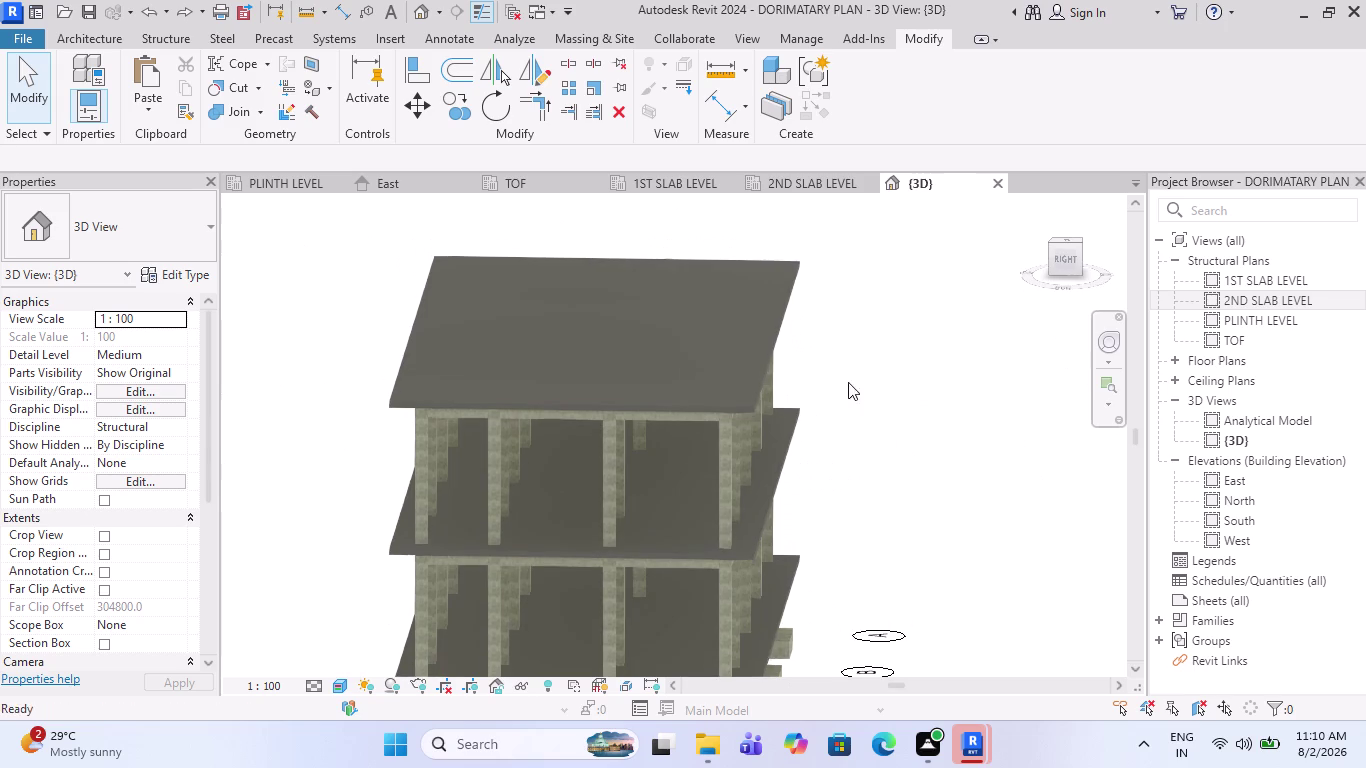
middle_drag(633, 511, 832, 467)
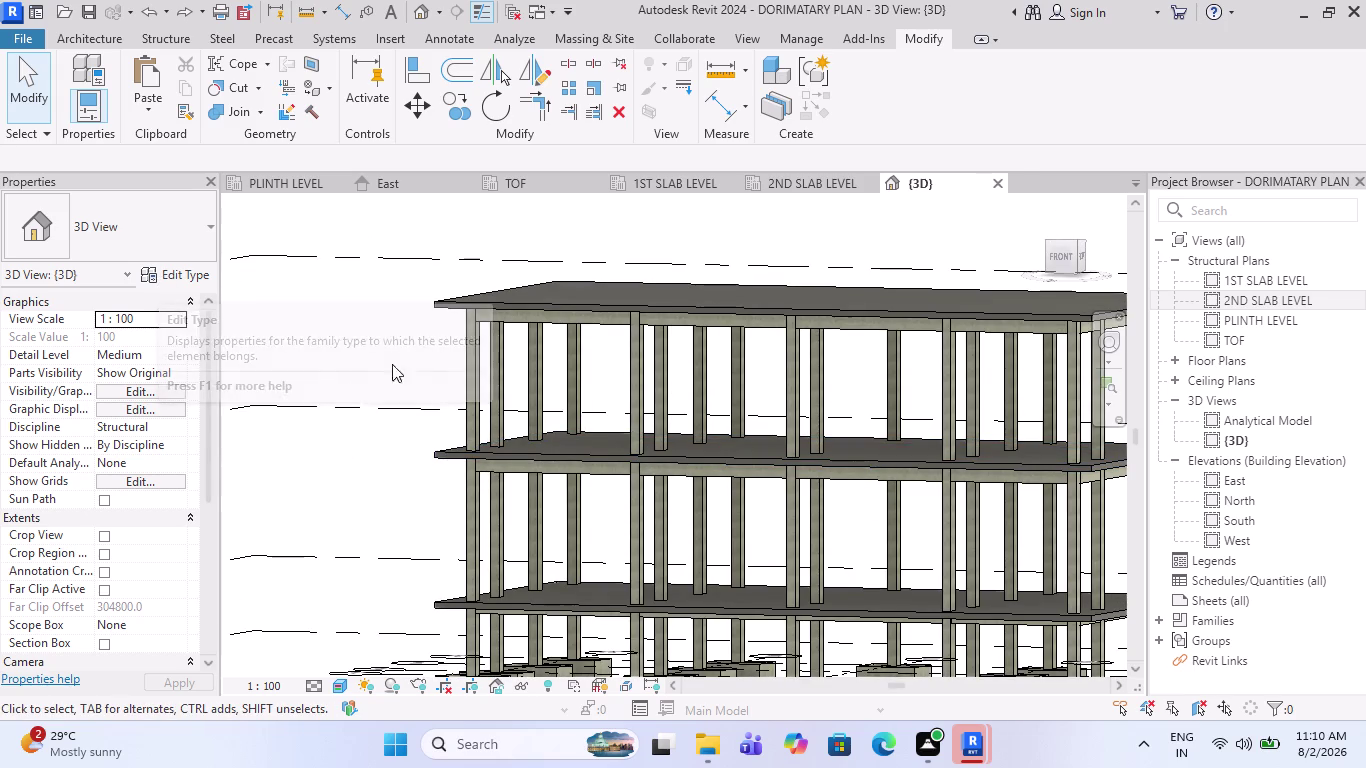
click(468, 358)
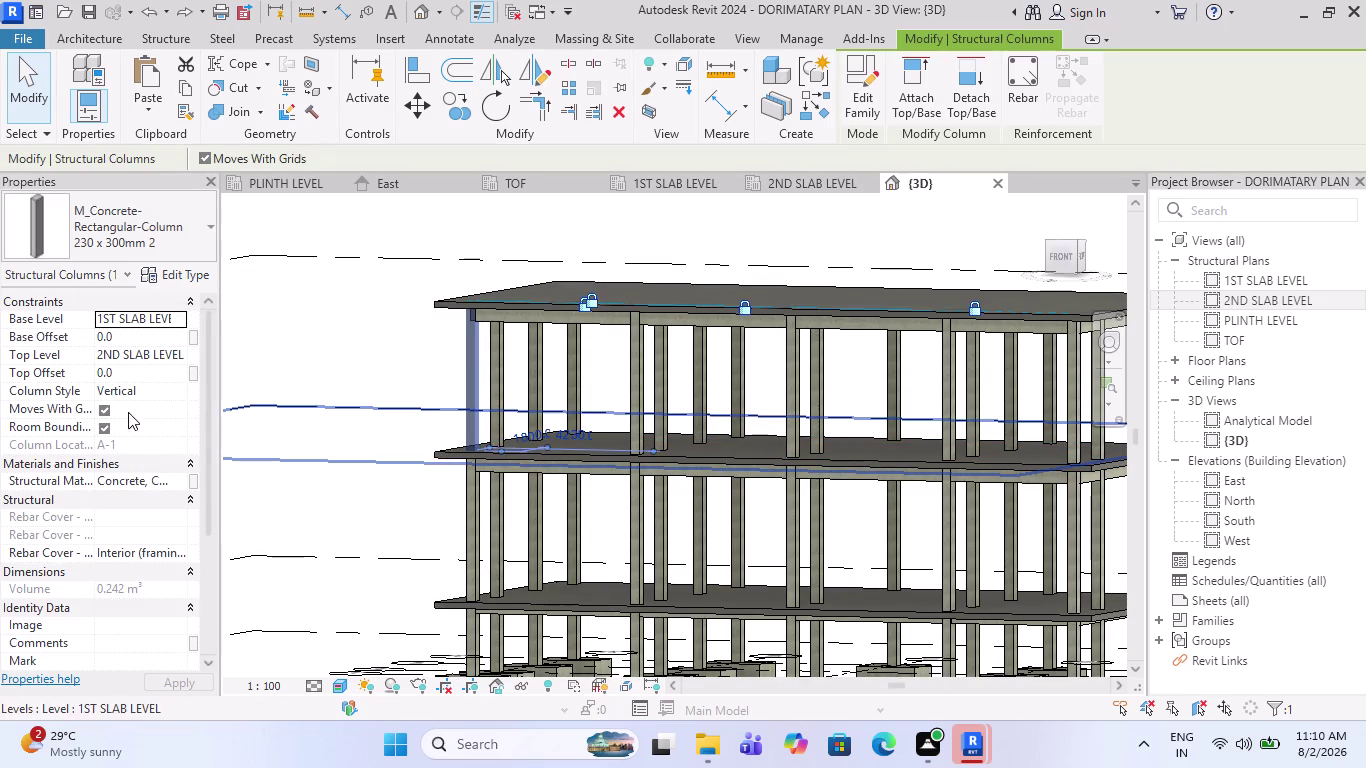
scroll(down, 3)
Confirm the column's structural material is Concrete, Cast-in-Place gray in the Material Browser.
click(154, 448)
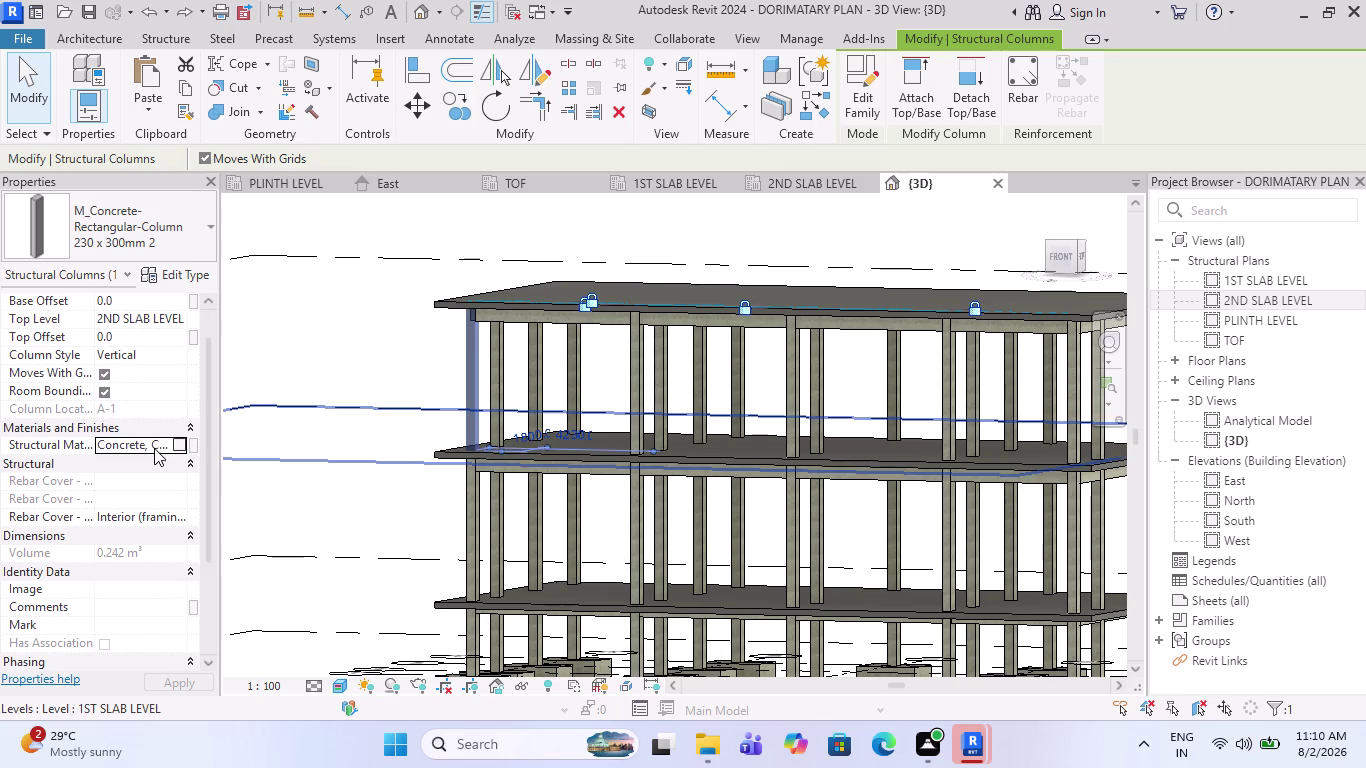
click(183, 445)
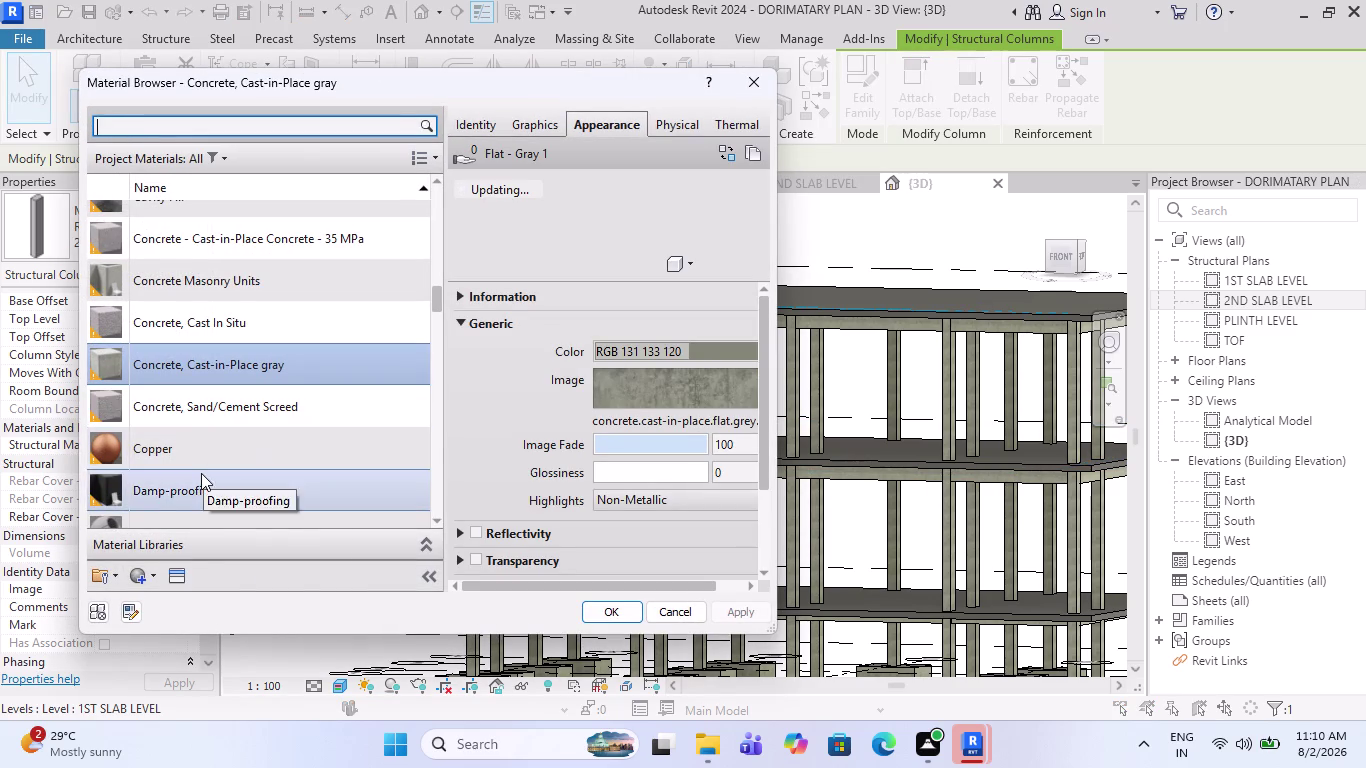
key(Escape)
key(Escape)
Clear the selection, undo the last change, and return to the East elevation.
scroll(down, 3)
scroll(up, 3)
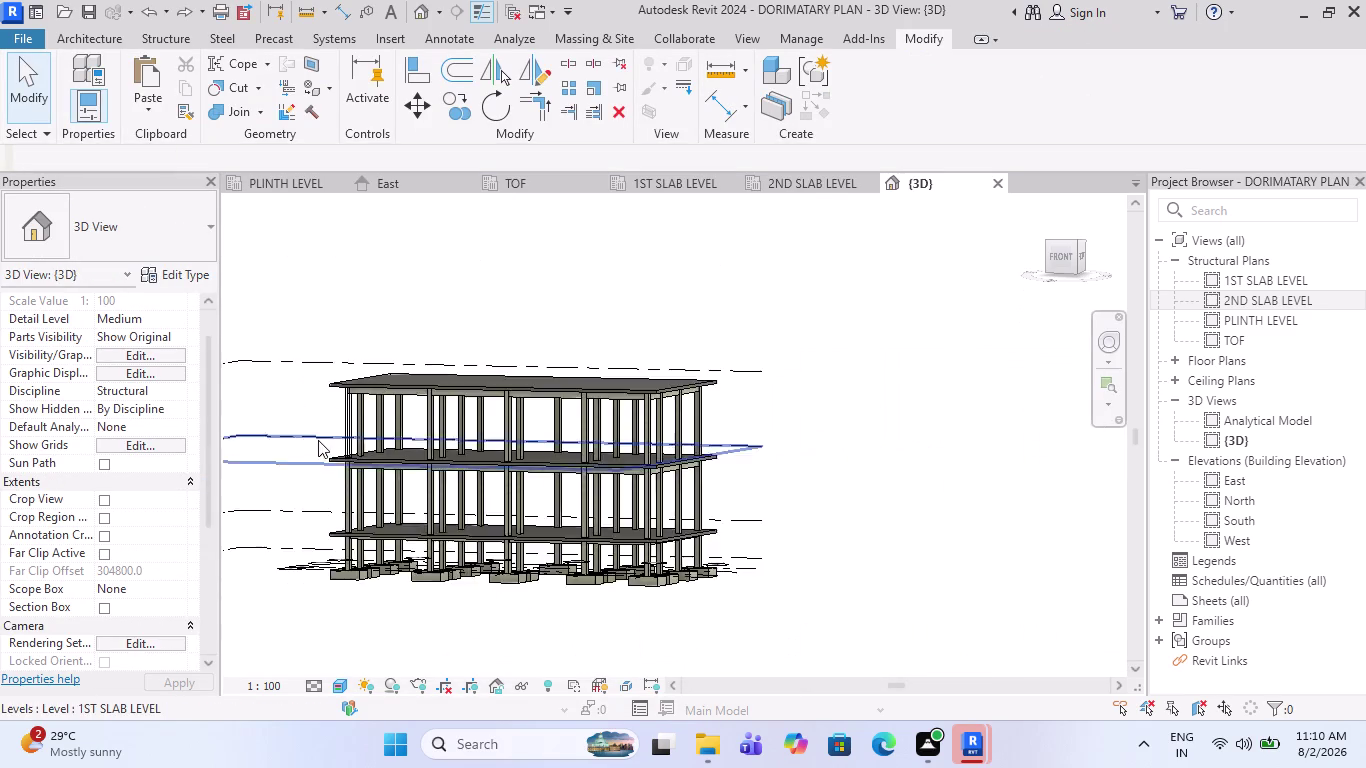
scroll(up, 3)
key(Escape)
key(Escape)
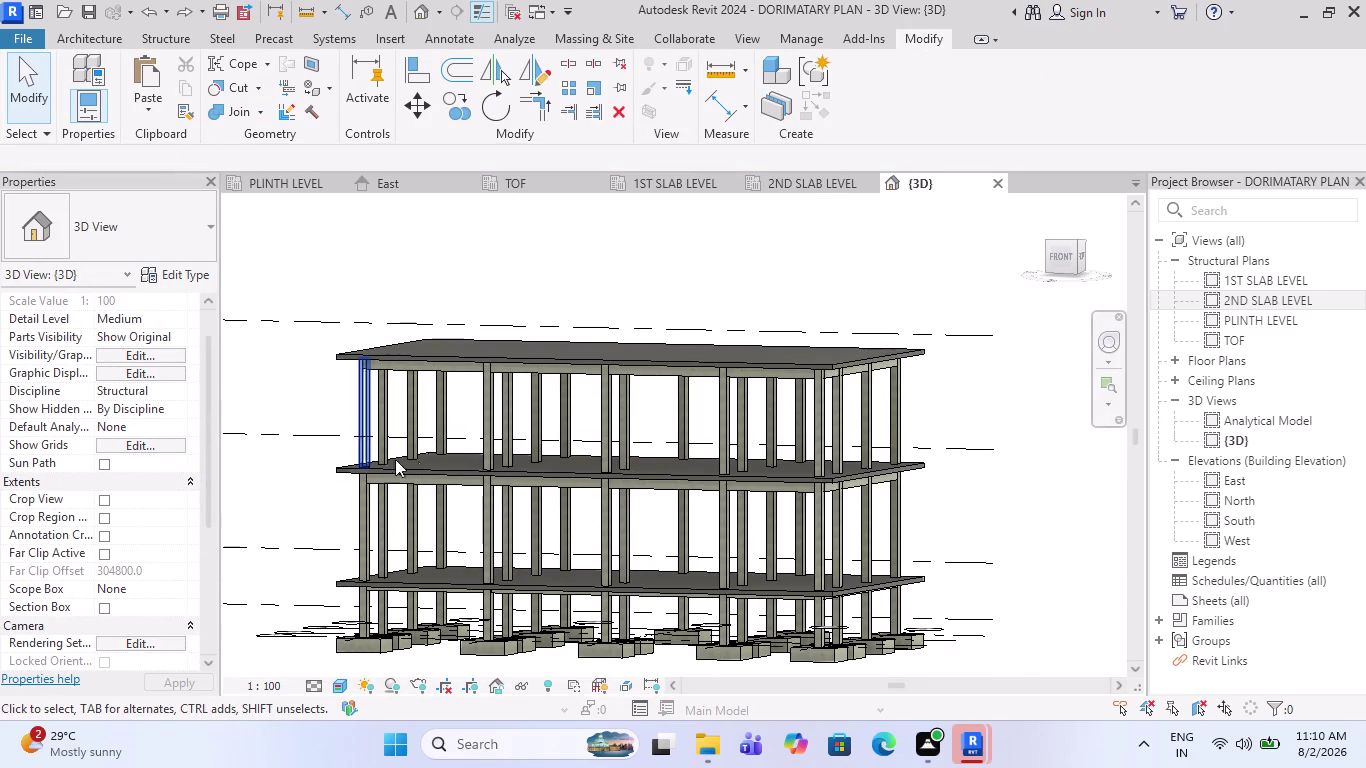
scroll(down, 3)
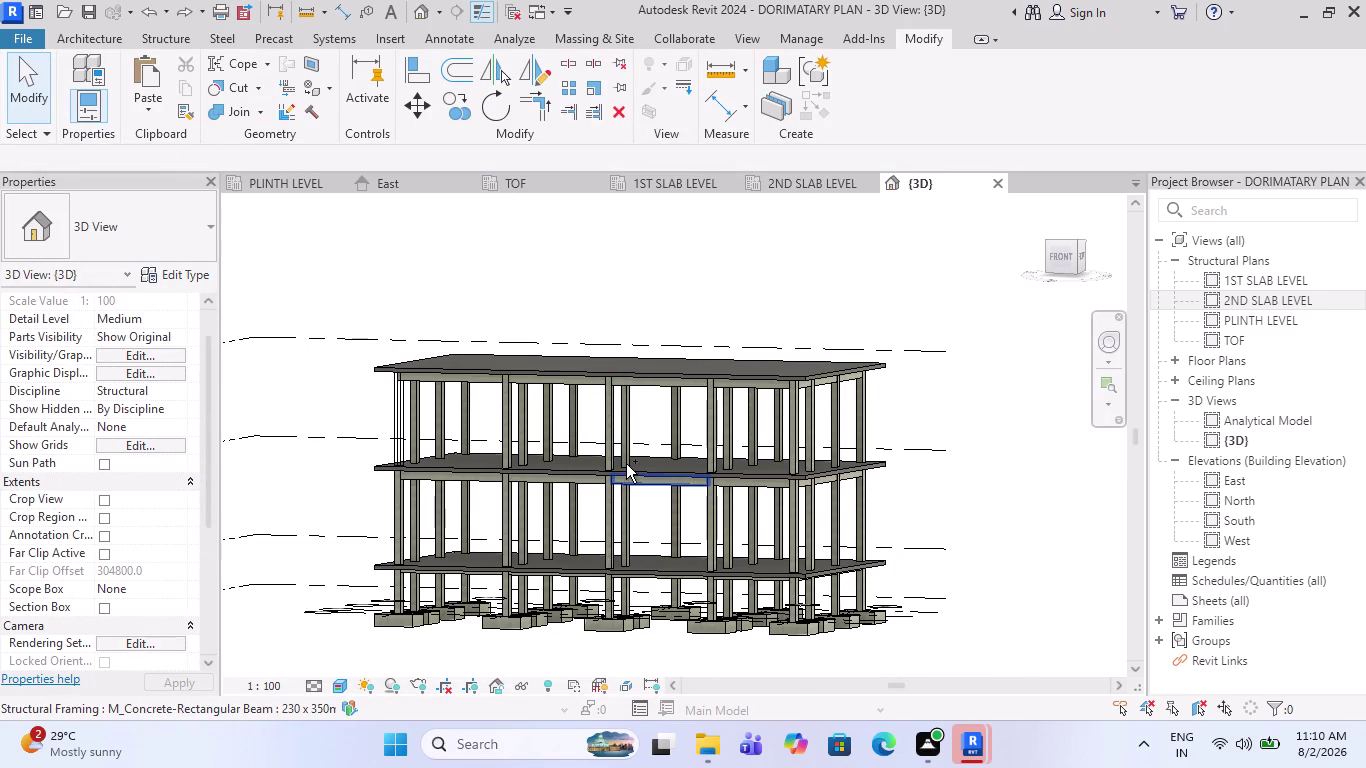
key(ctrl+z)
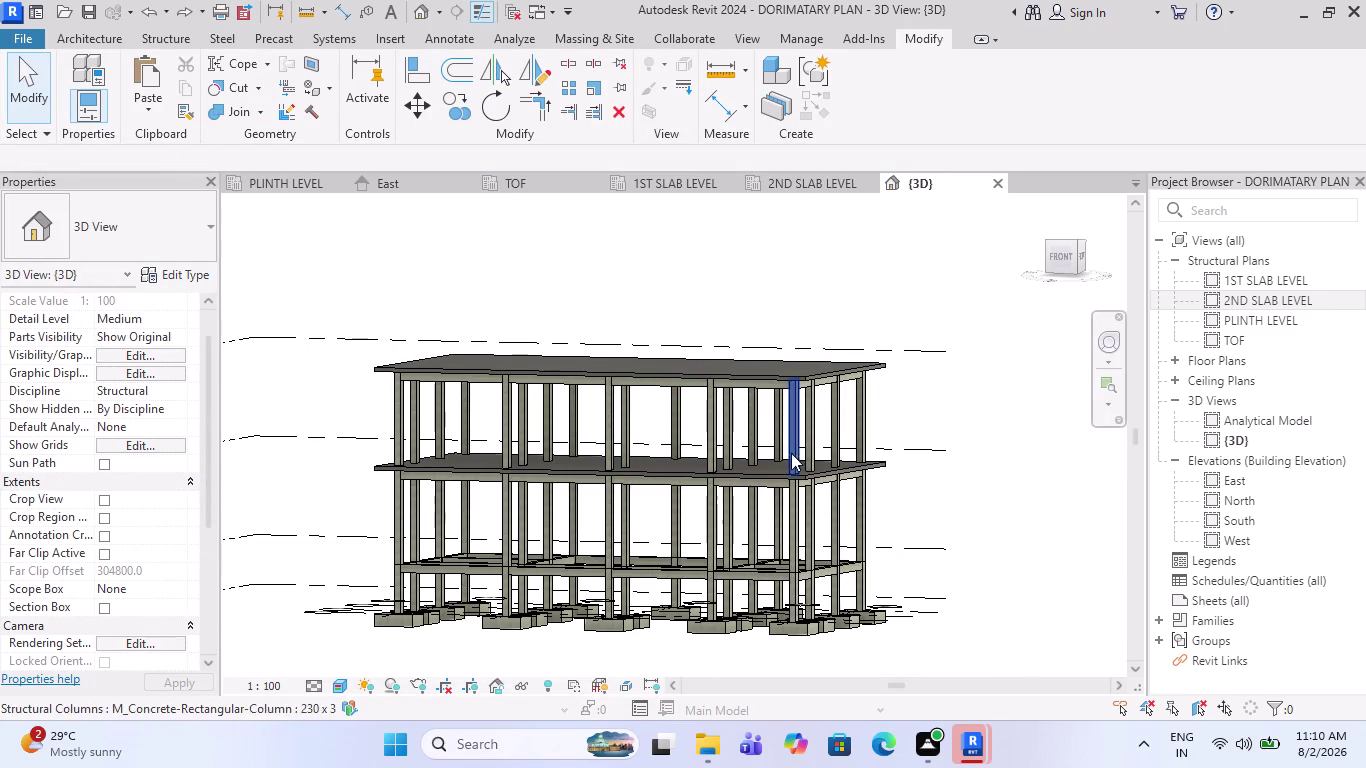
click(382, 183)
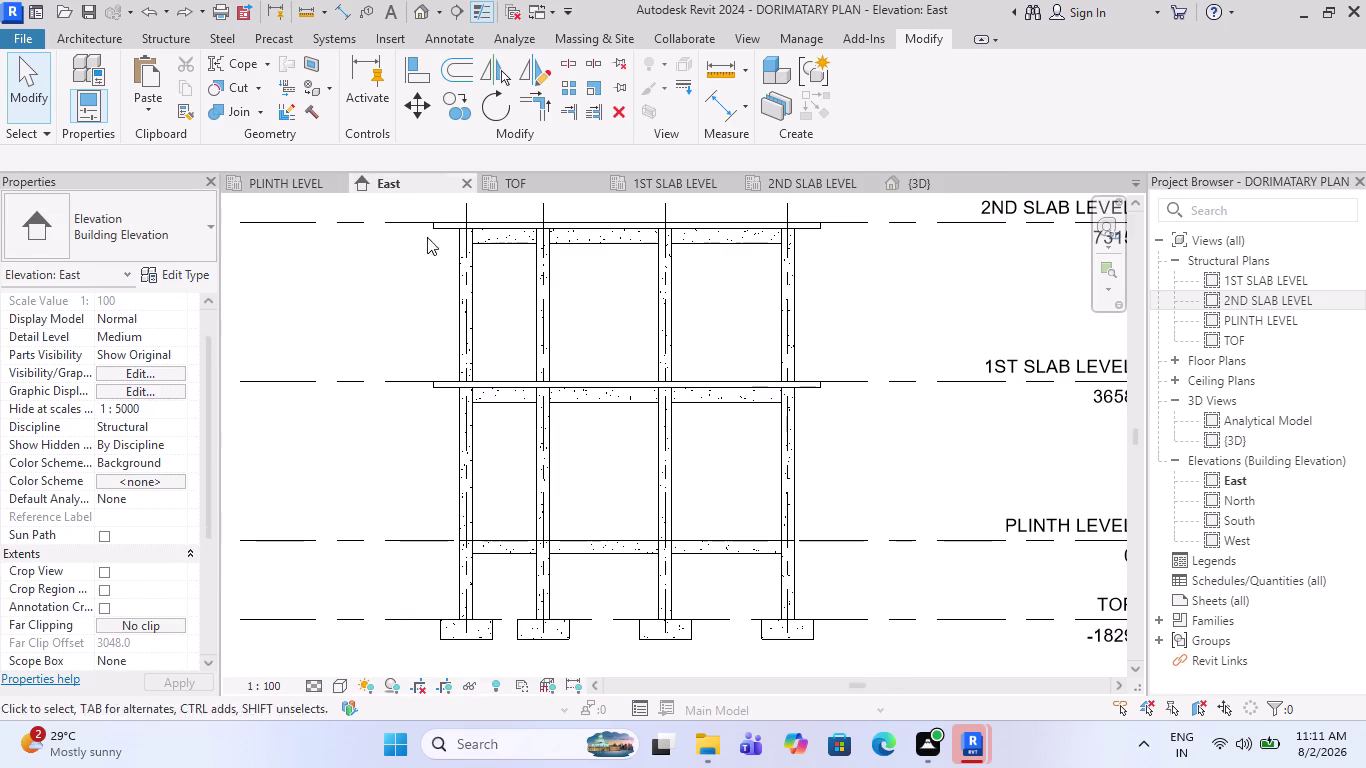
Window-select the whole East elevation frame and filter it to the 57 Structural Columns.
scroll(down, 3)
drag(802, 623, 479, 307)
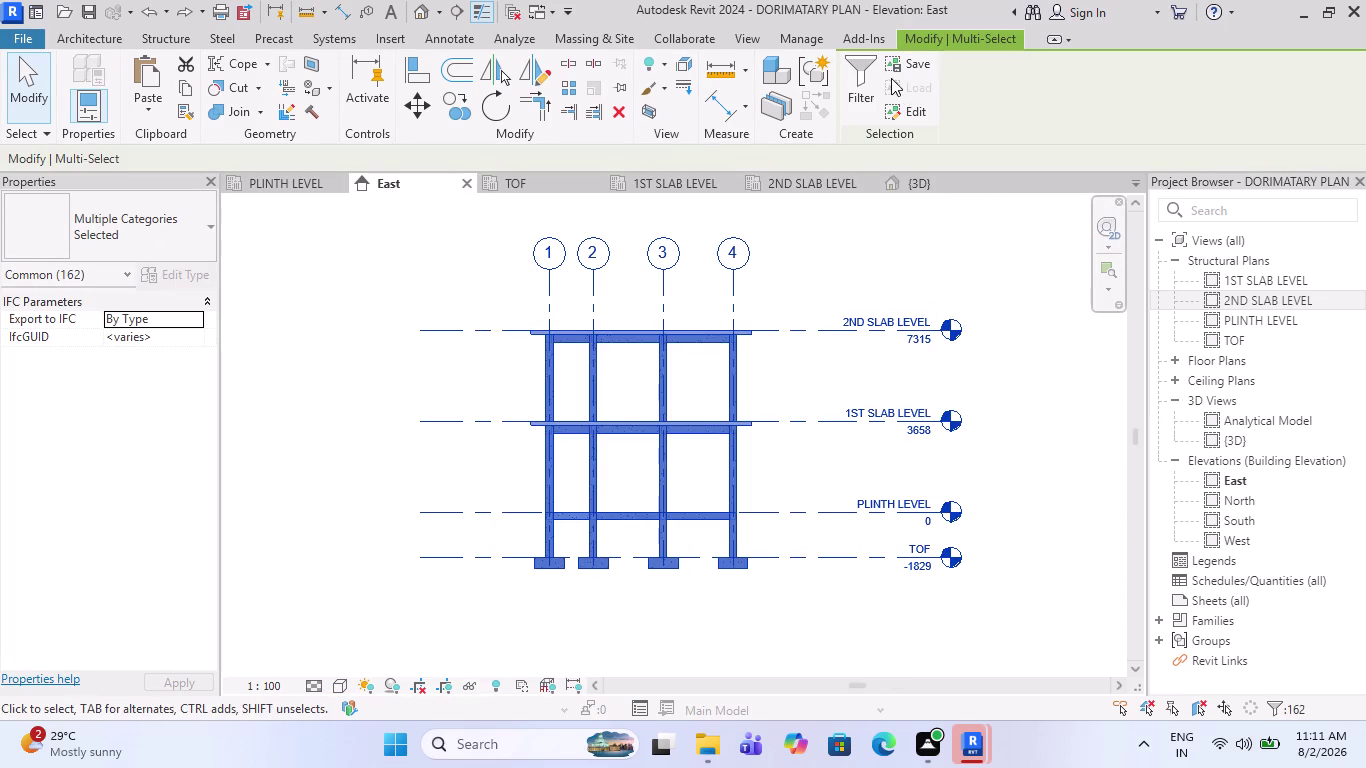
click(870, 78)
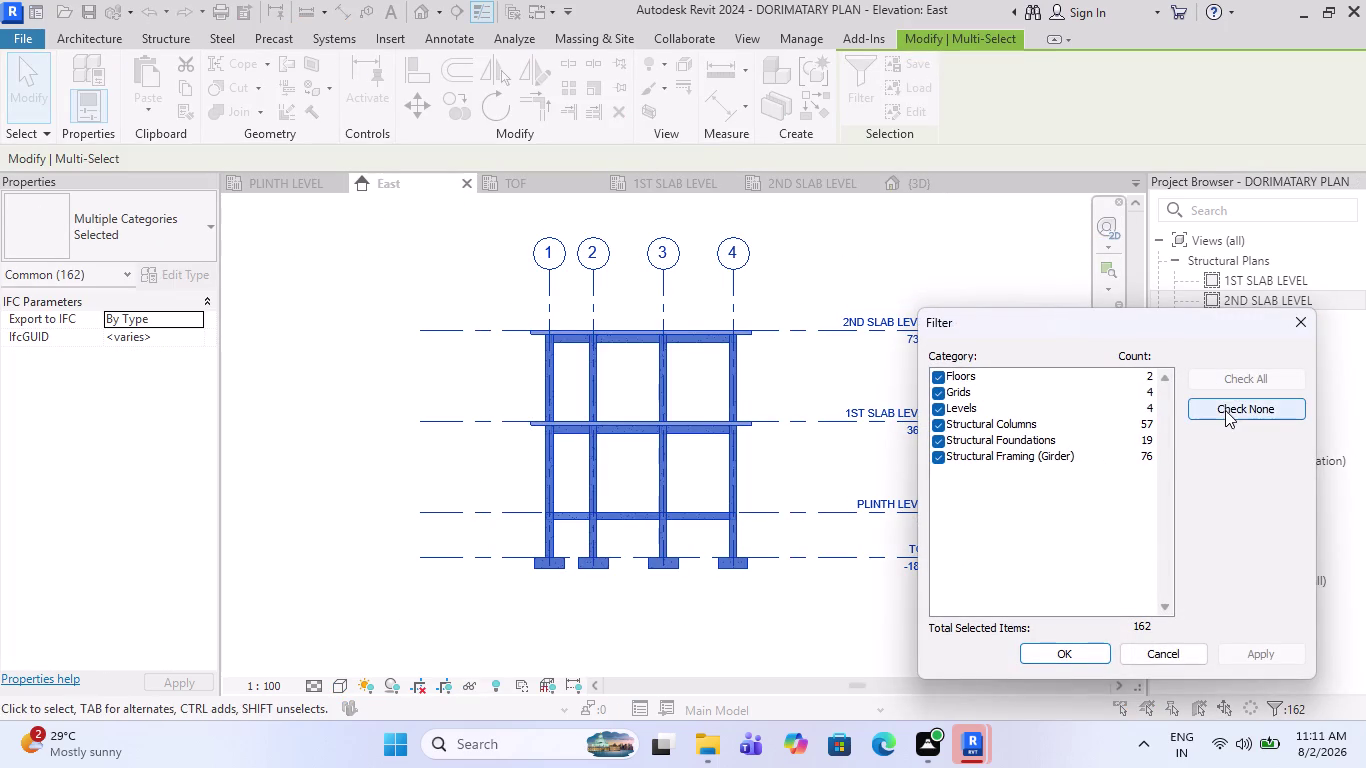
click(1225, 410)
click(937, 421)
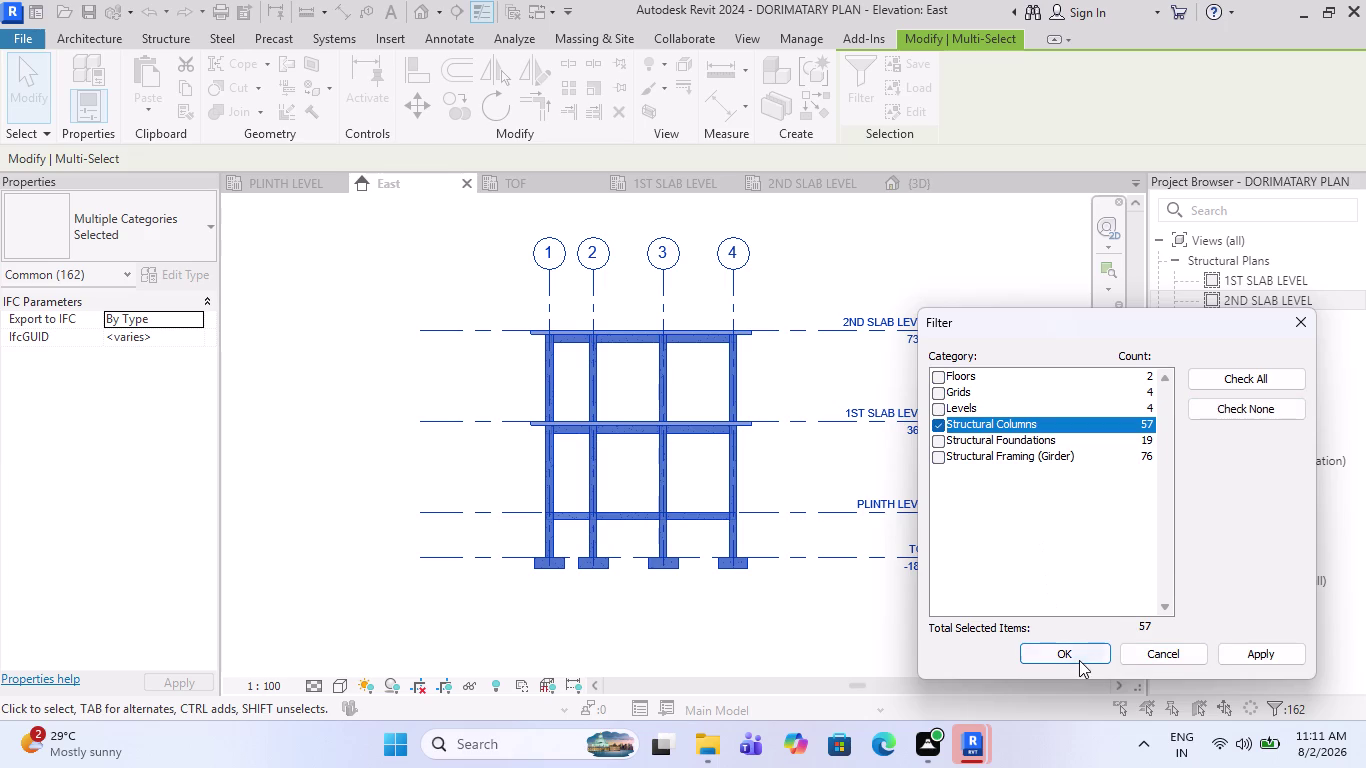
click(1079, 660)
scroll(up, 3)
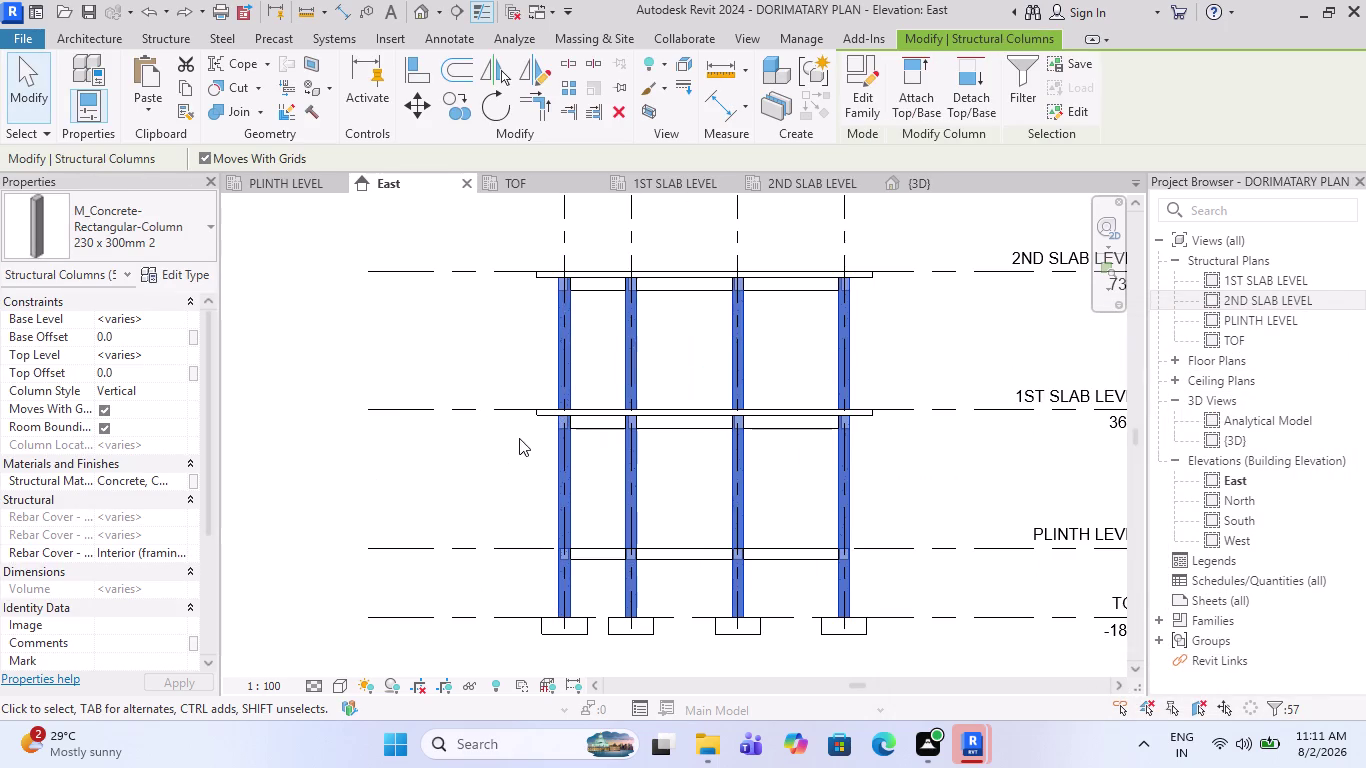
scroll(down, 3)
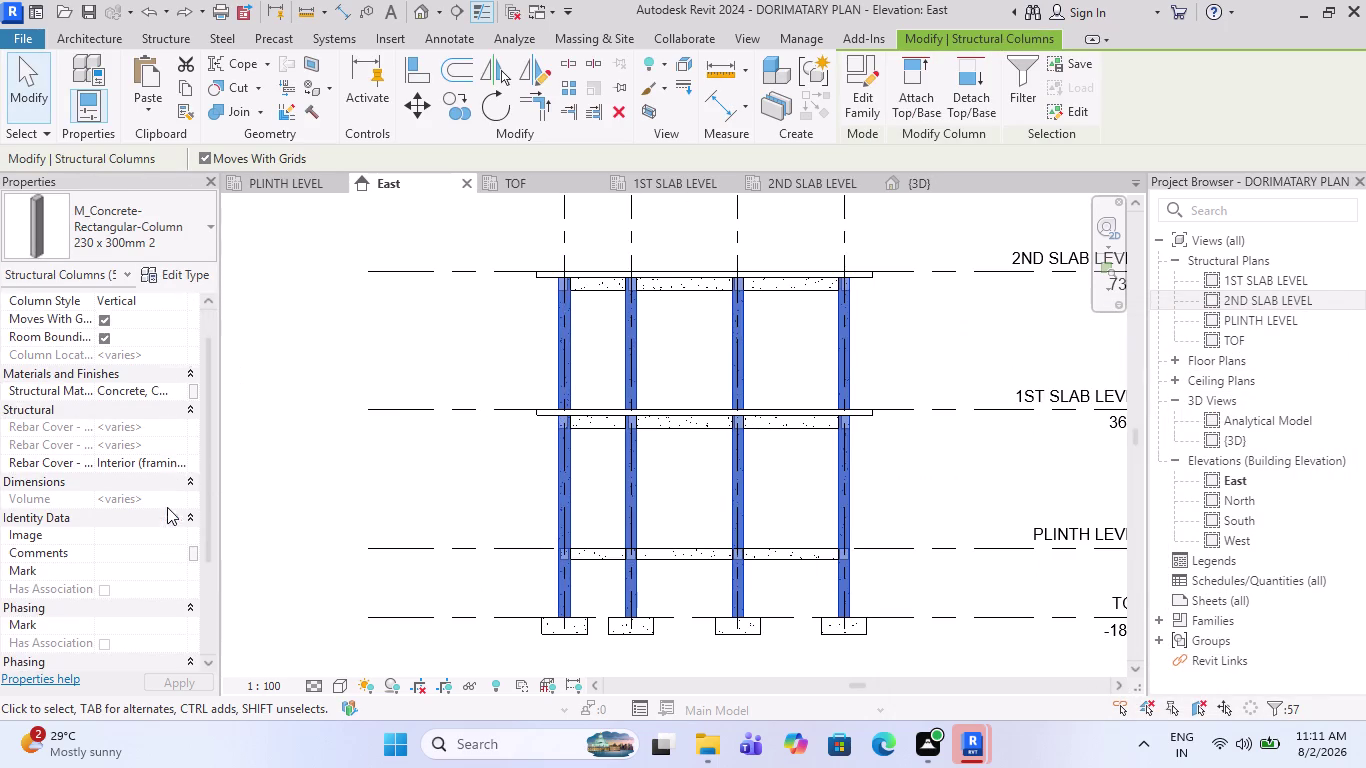
Check the Structural Material global parameter options, then browse the columns' material library.
scroll(up, 3)
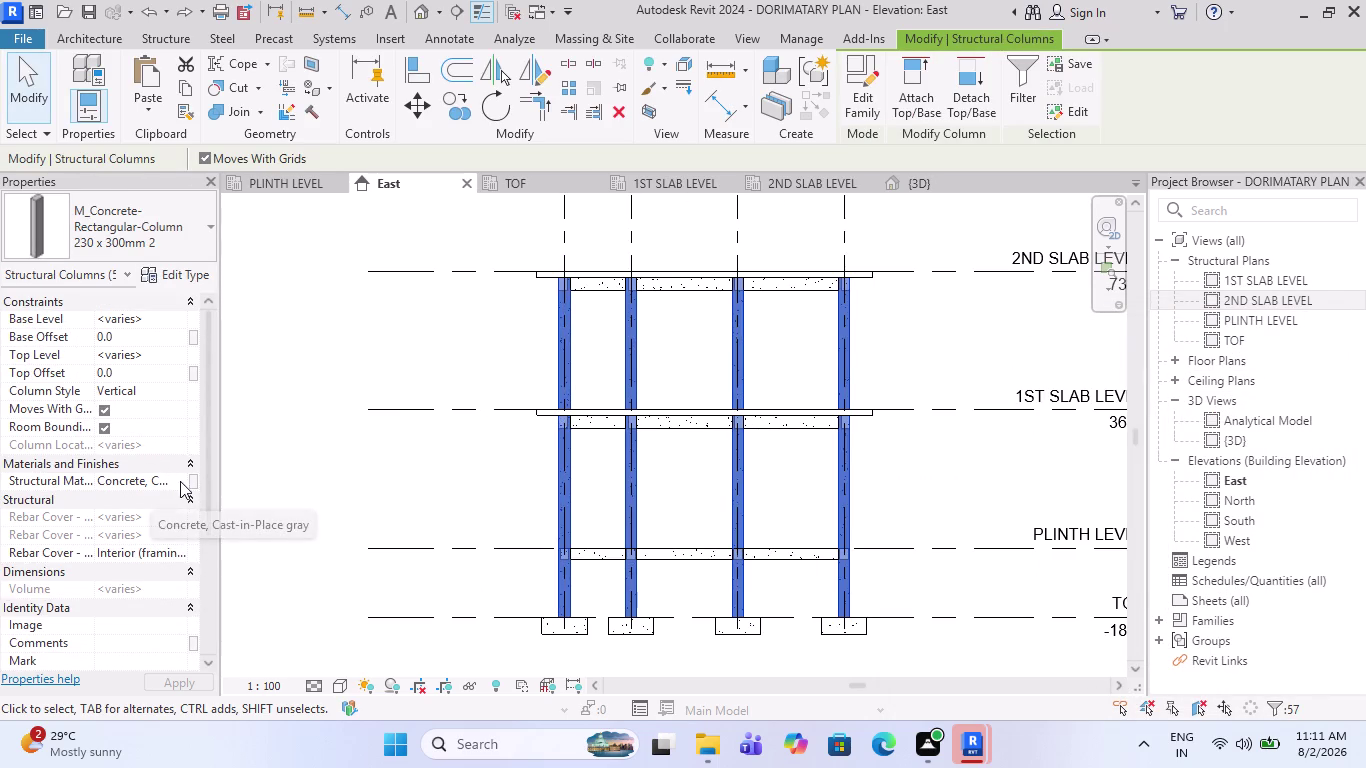
click(196, 480)
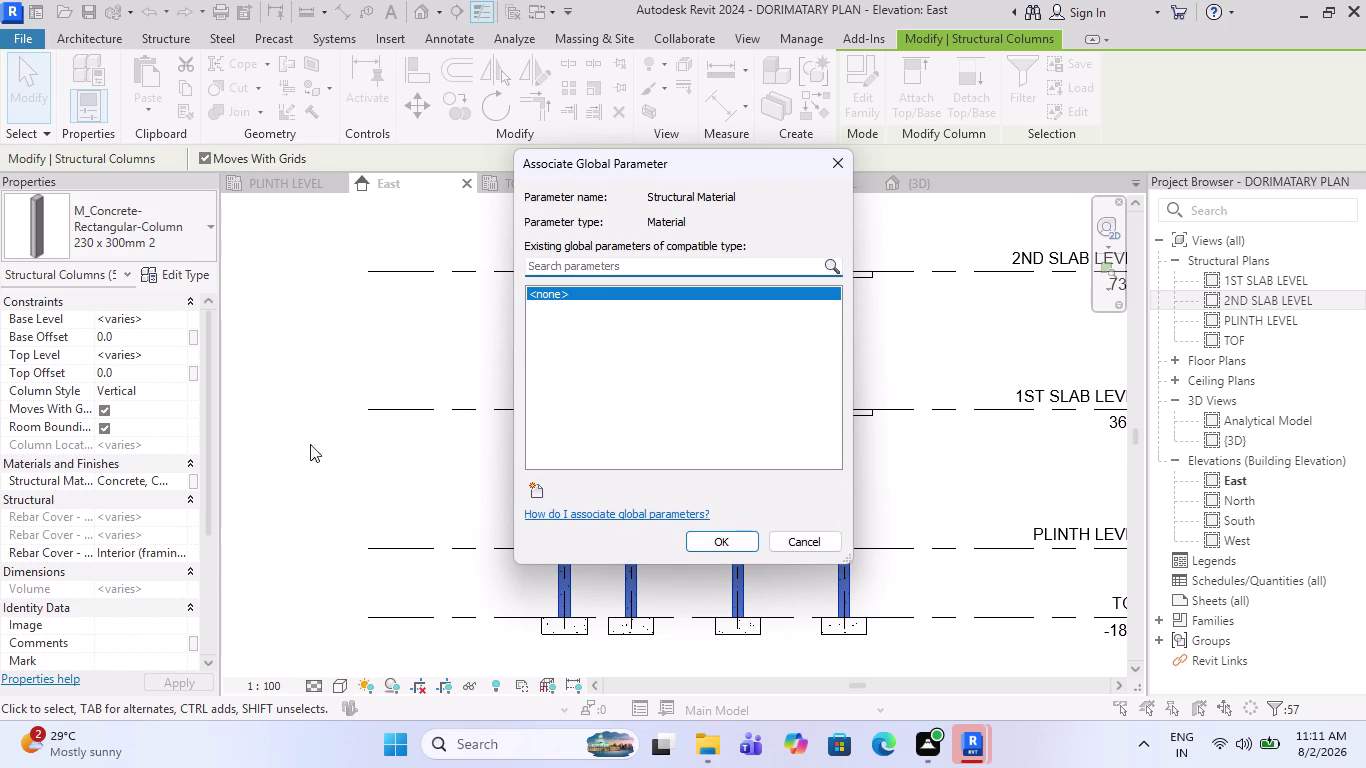
click(125, 495)
click(706, 533)
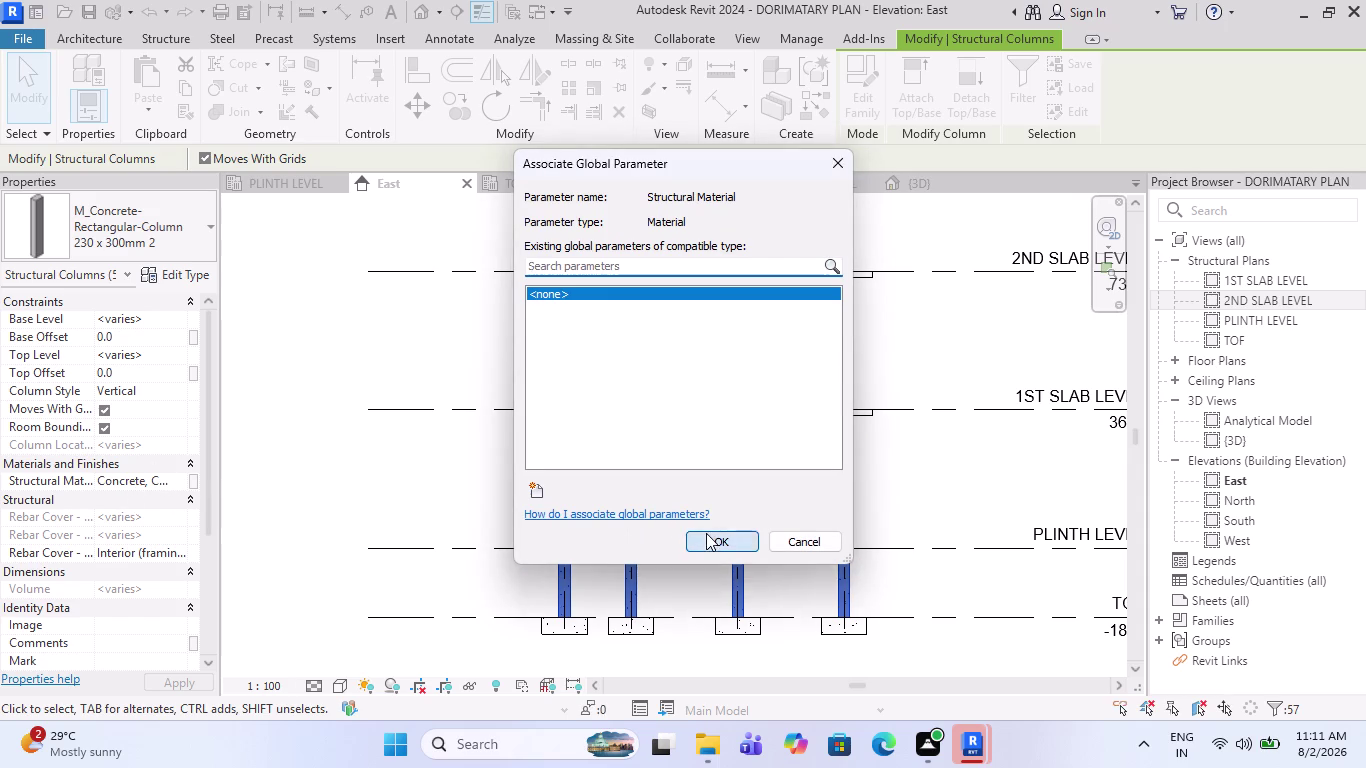
click(169, 480)
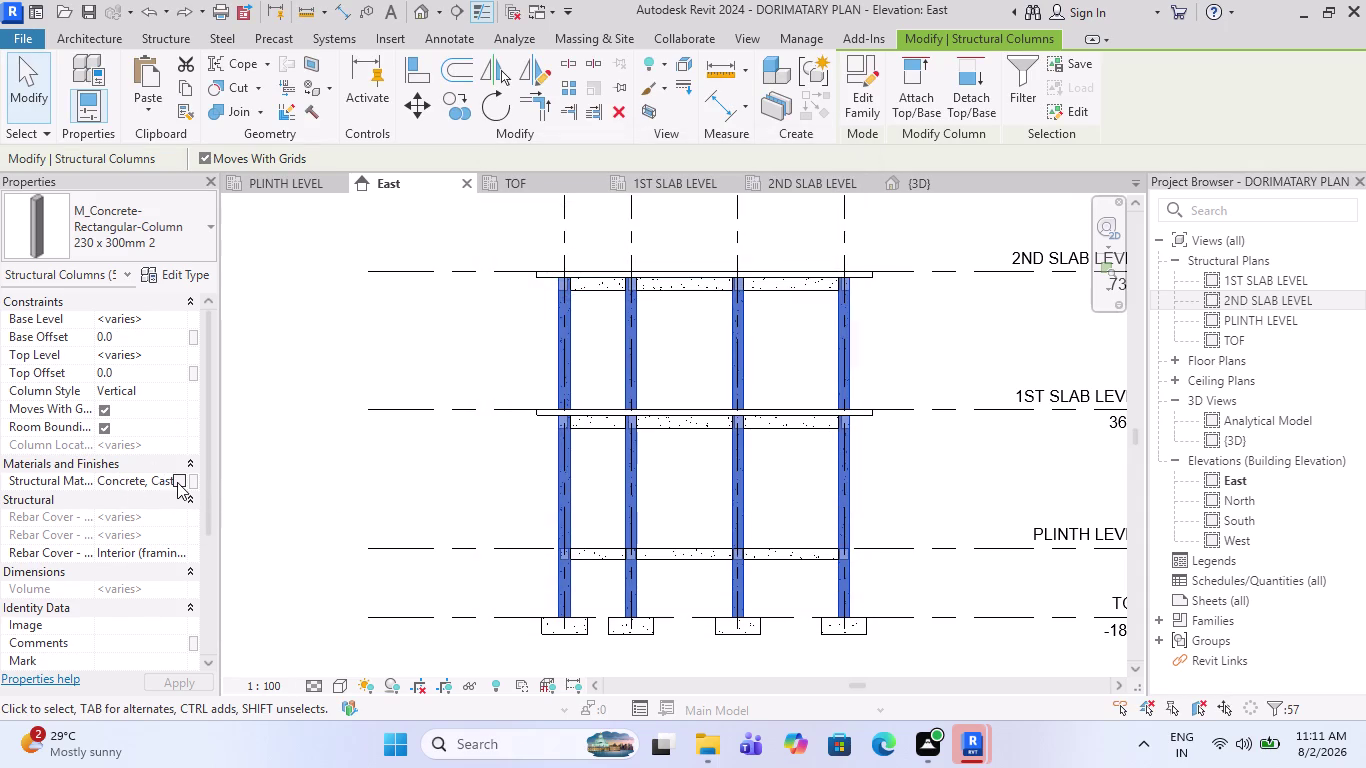
click(177, 482)
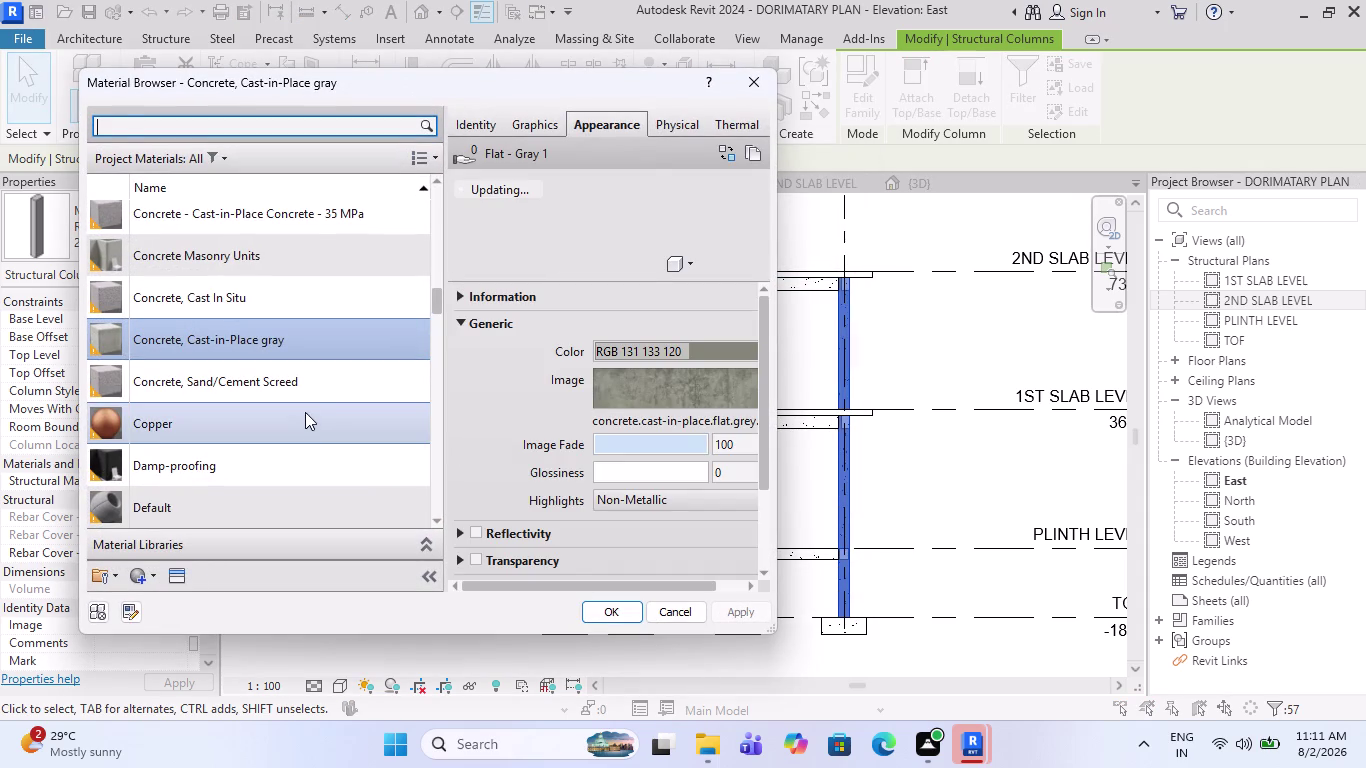
click(309, 392)
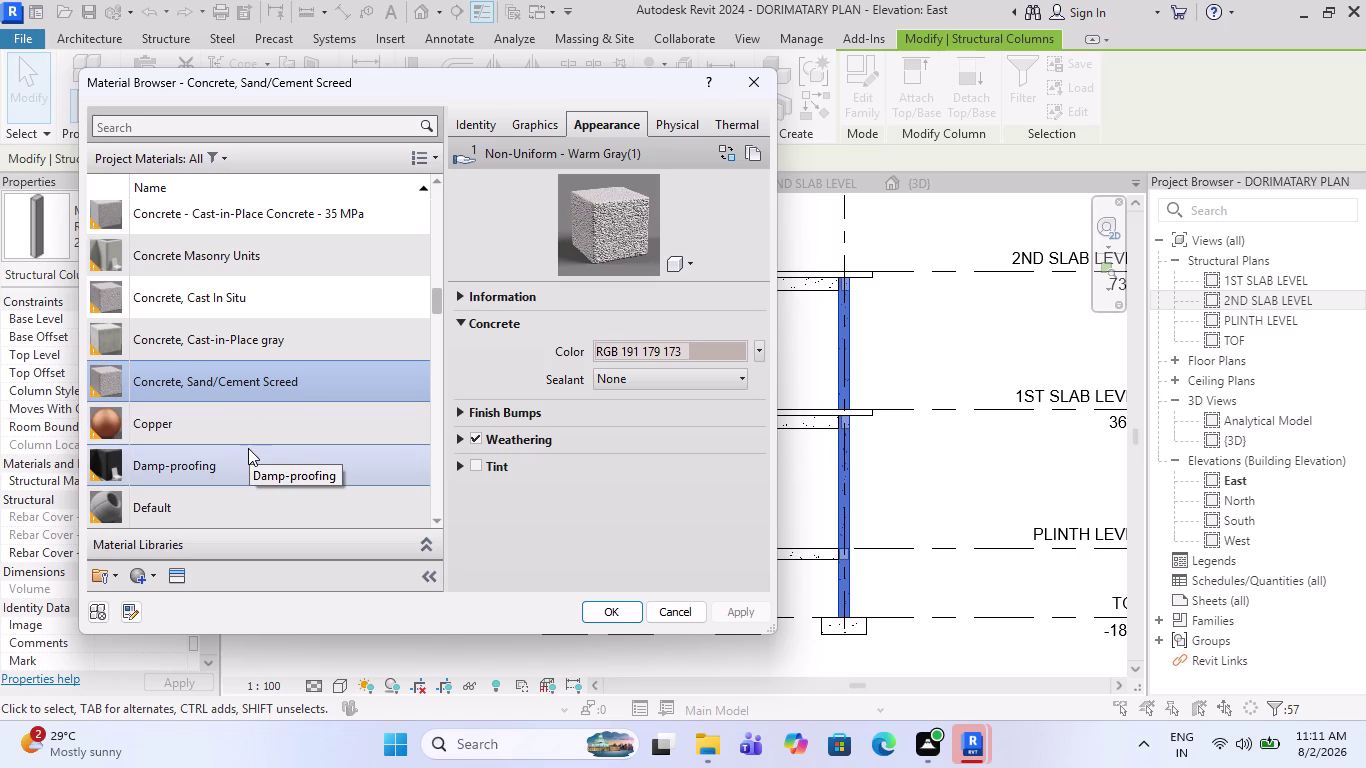
click(279, 328)
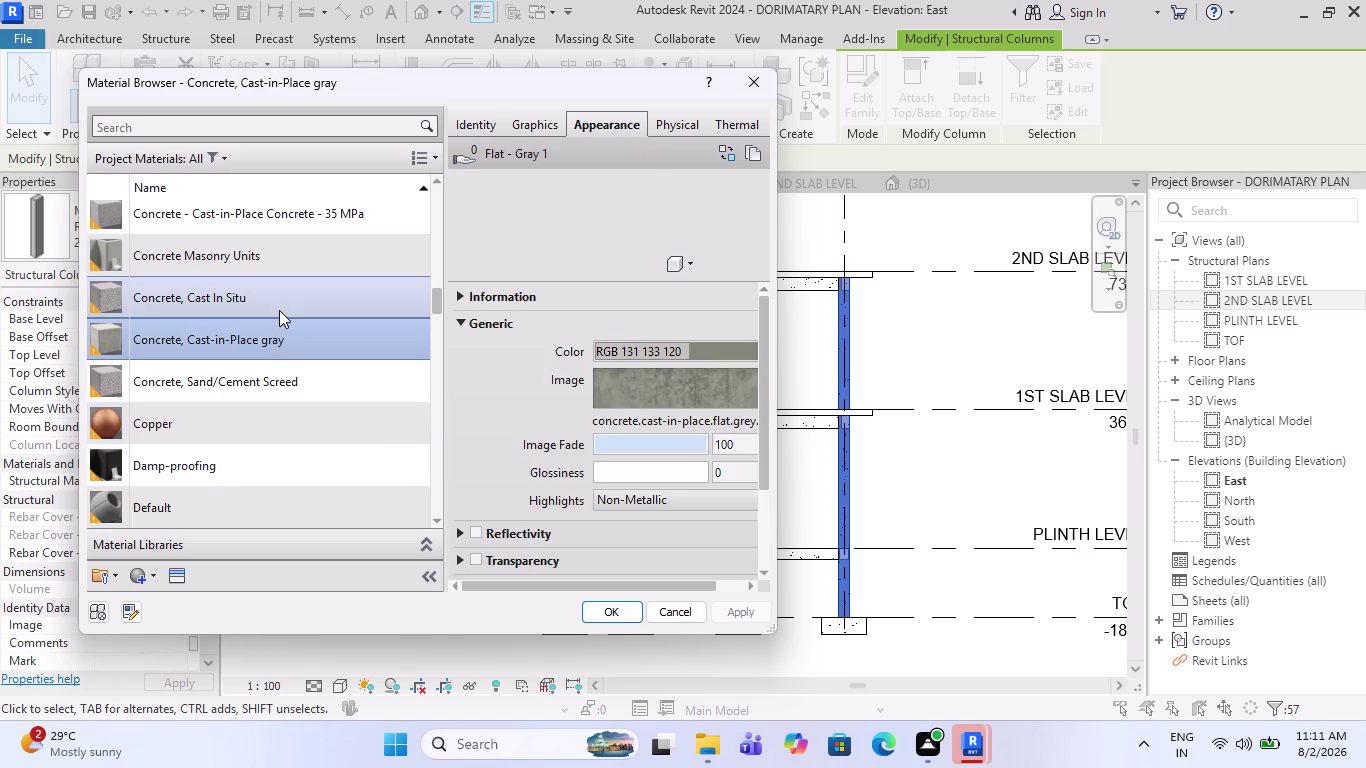
click(279, 306)
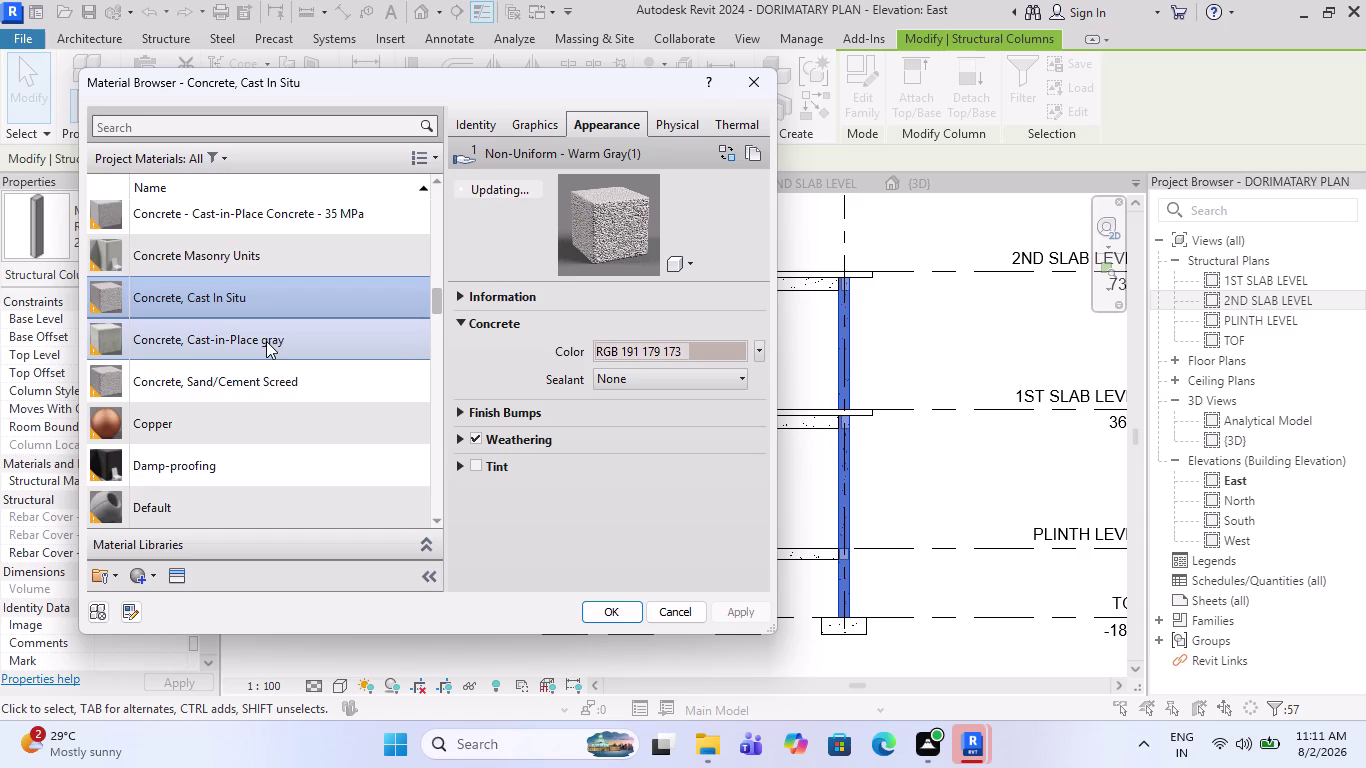
scroll(up, 3)
click(258, 376)
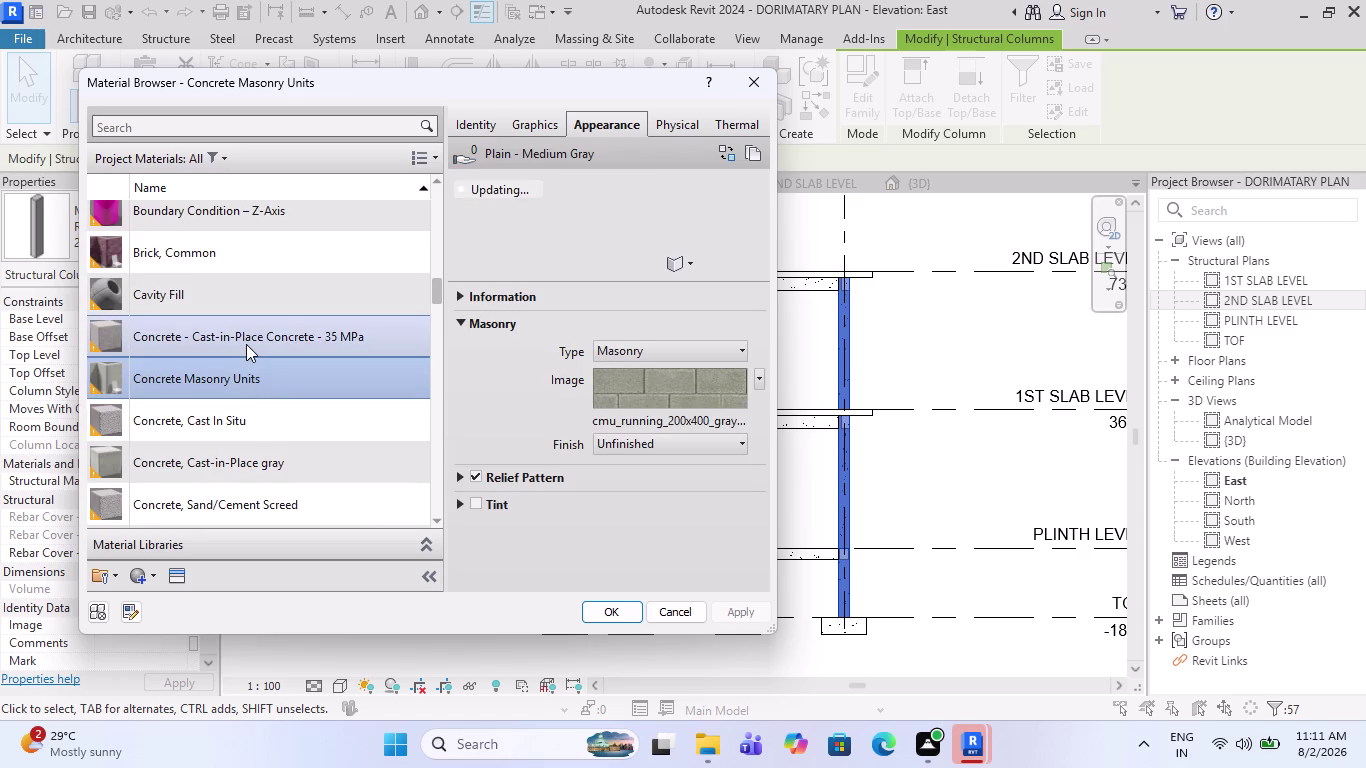
scroll(up, 3)
click(233, 127)
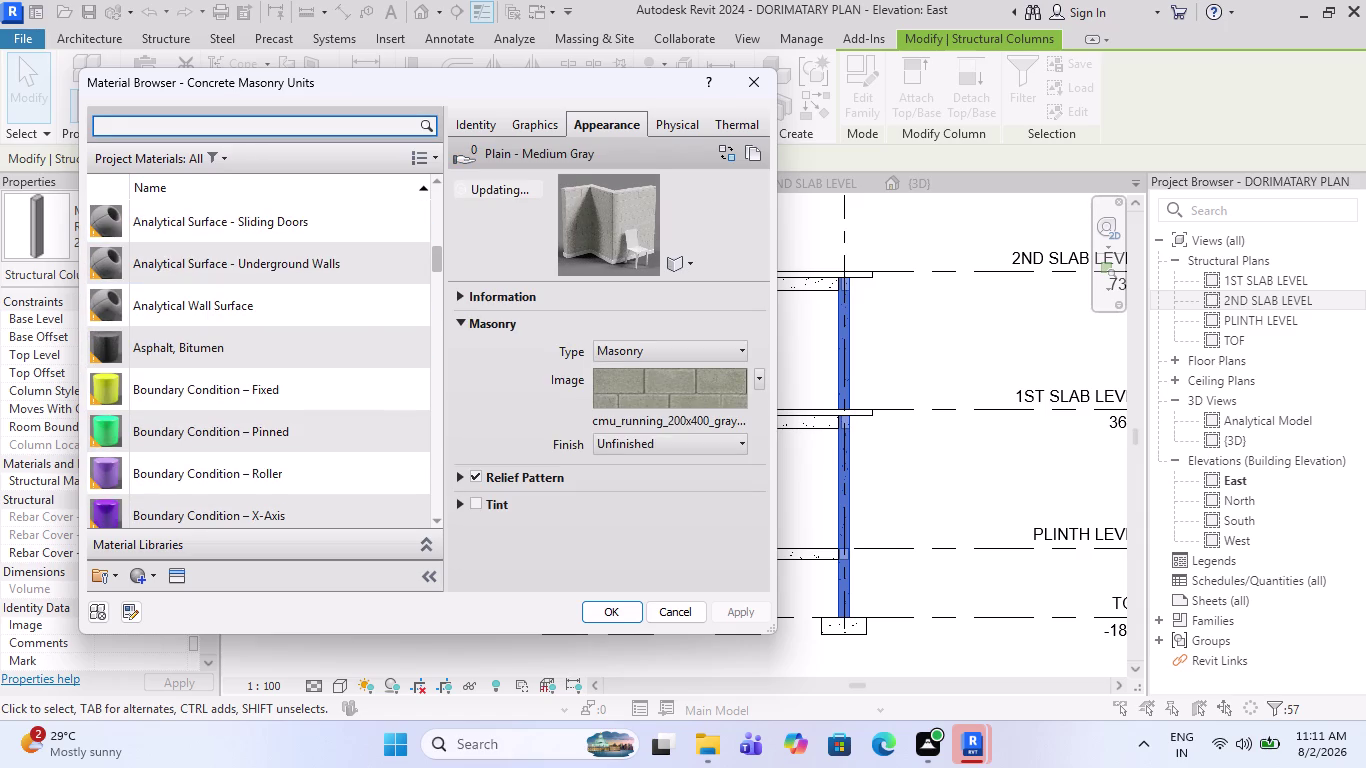
text(CO)
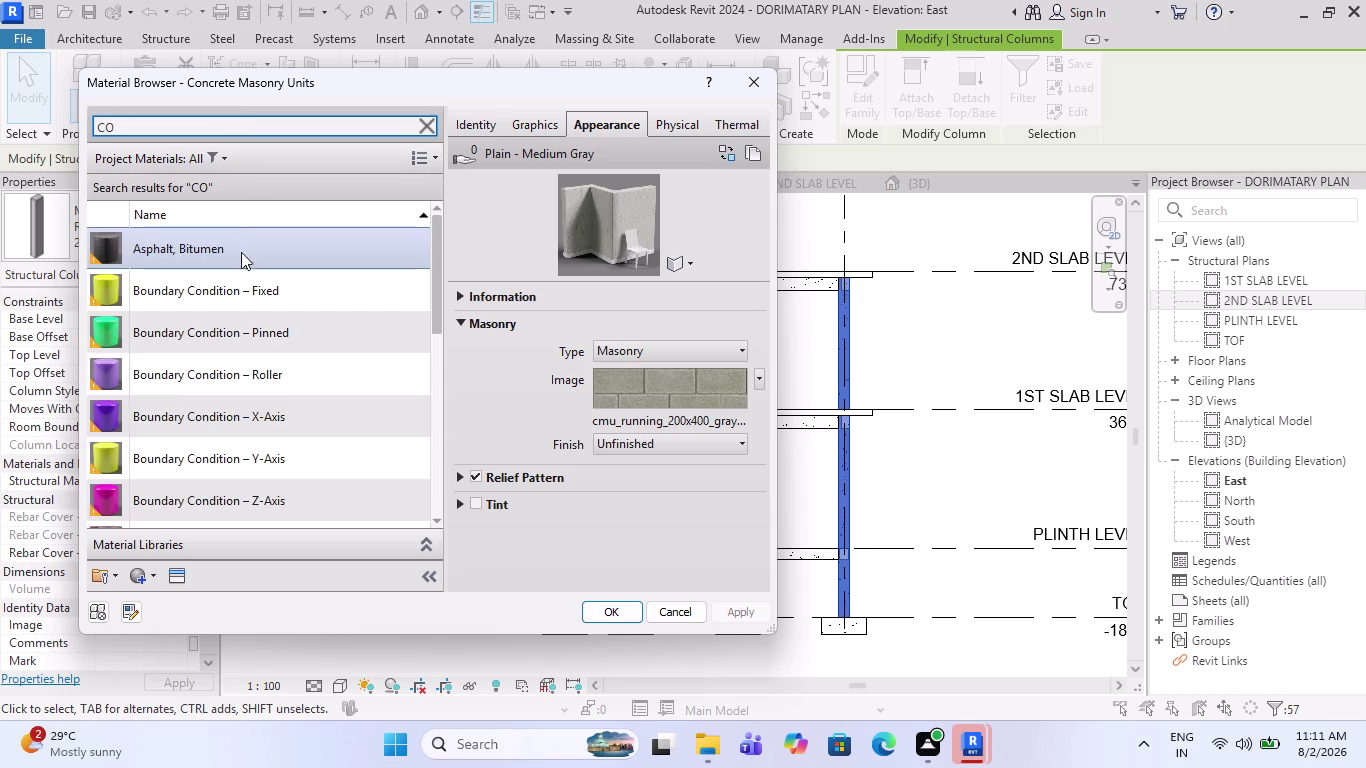
scroll(down, 3)
scroll(down, 3)
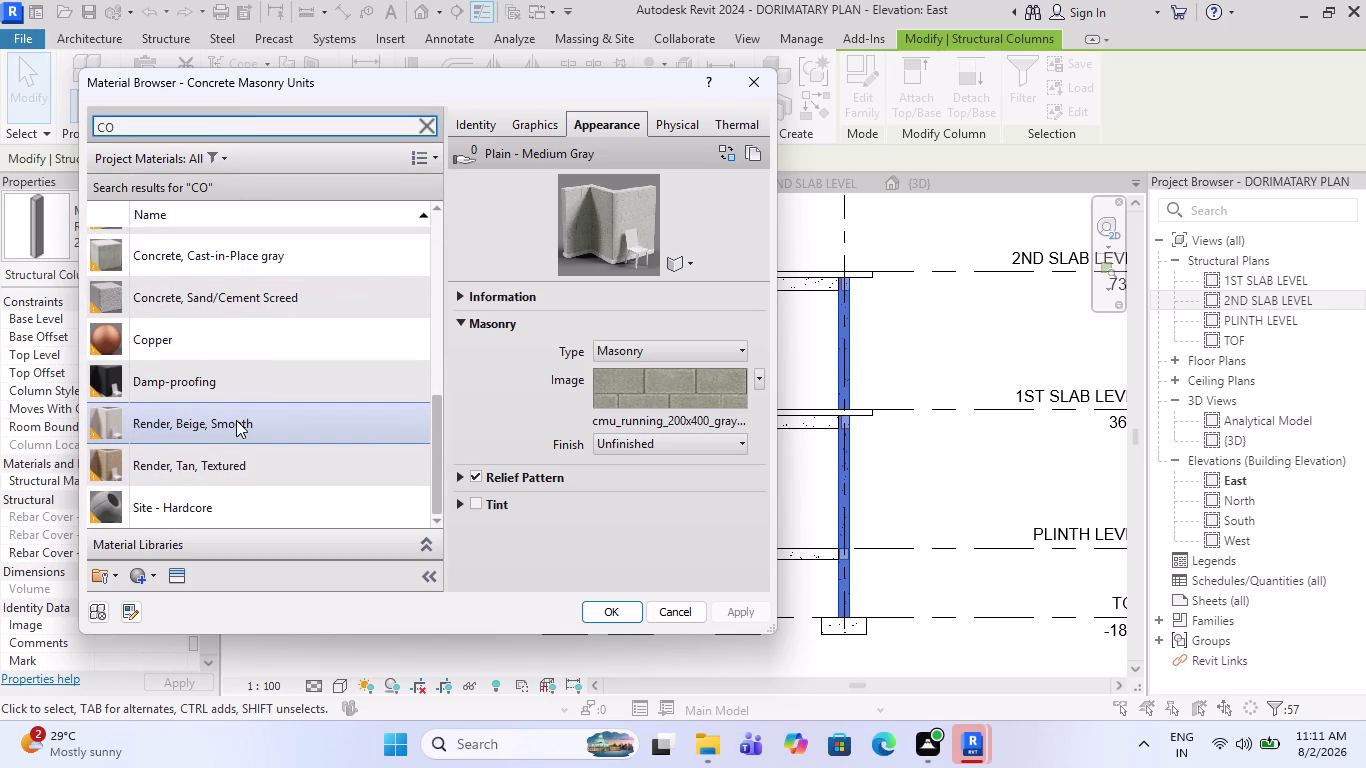
scroll(up, 3)
scroll(down, 3)
scroll(up, 3)
scroll(up, 3)
scroll(up, 3)
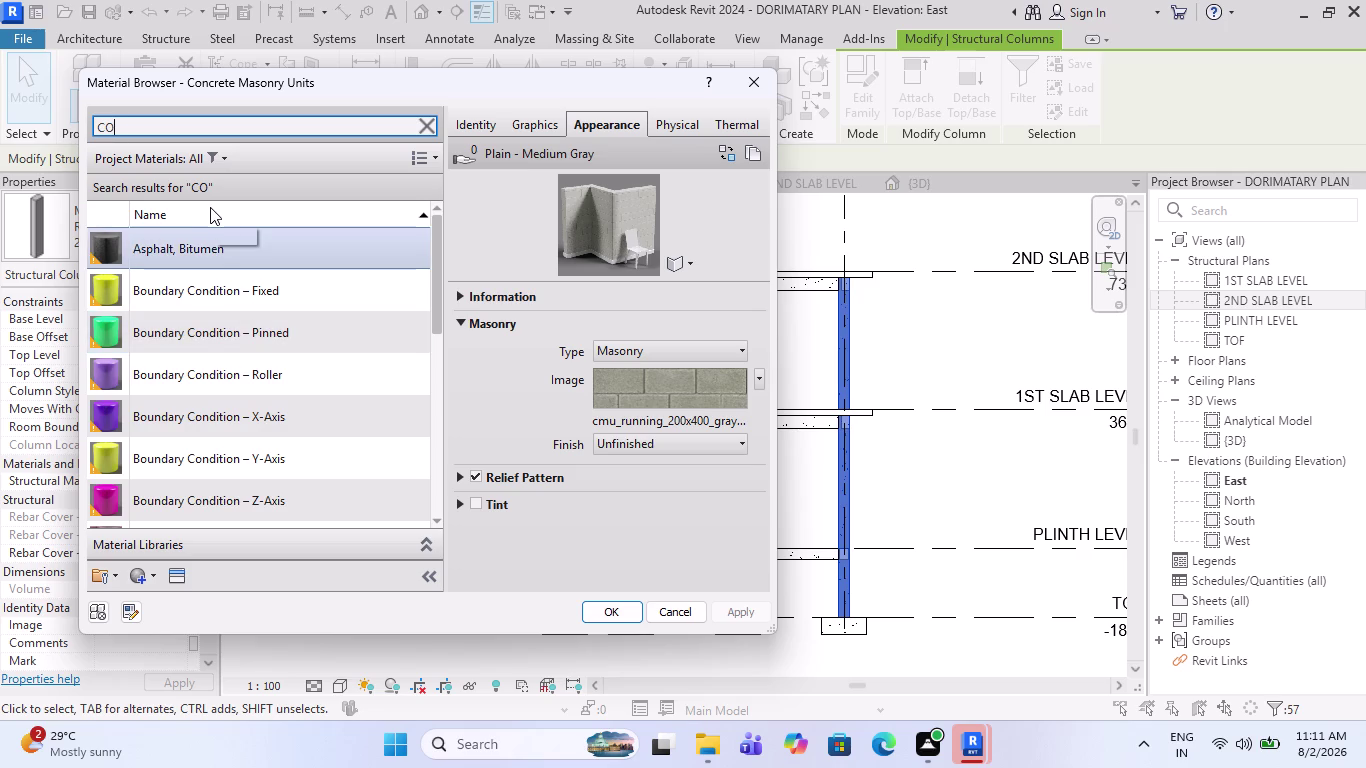
key(BackSpace)
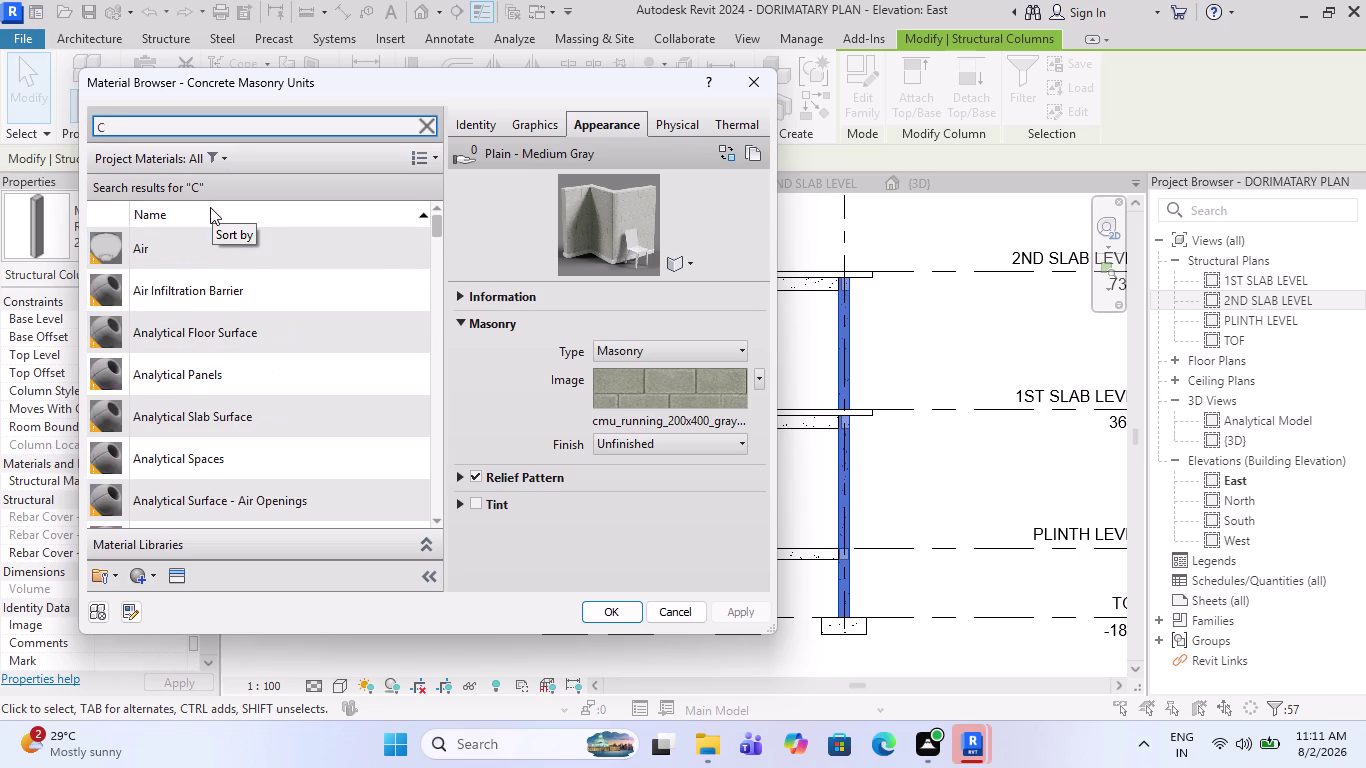
key(BackSpace)
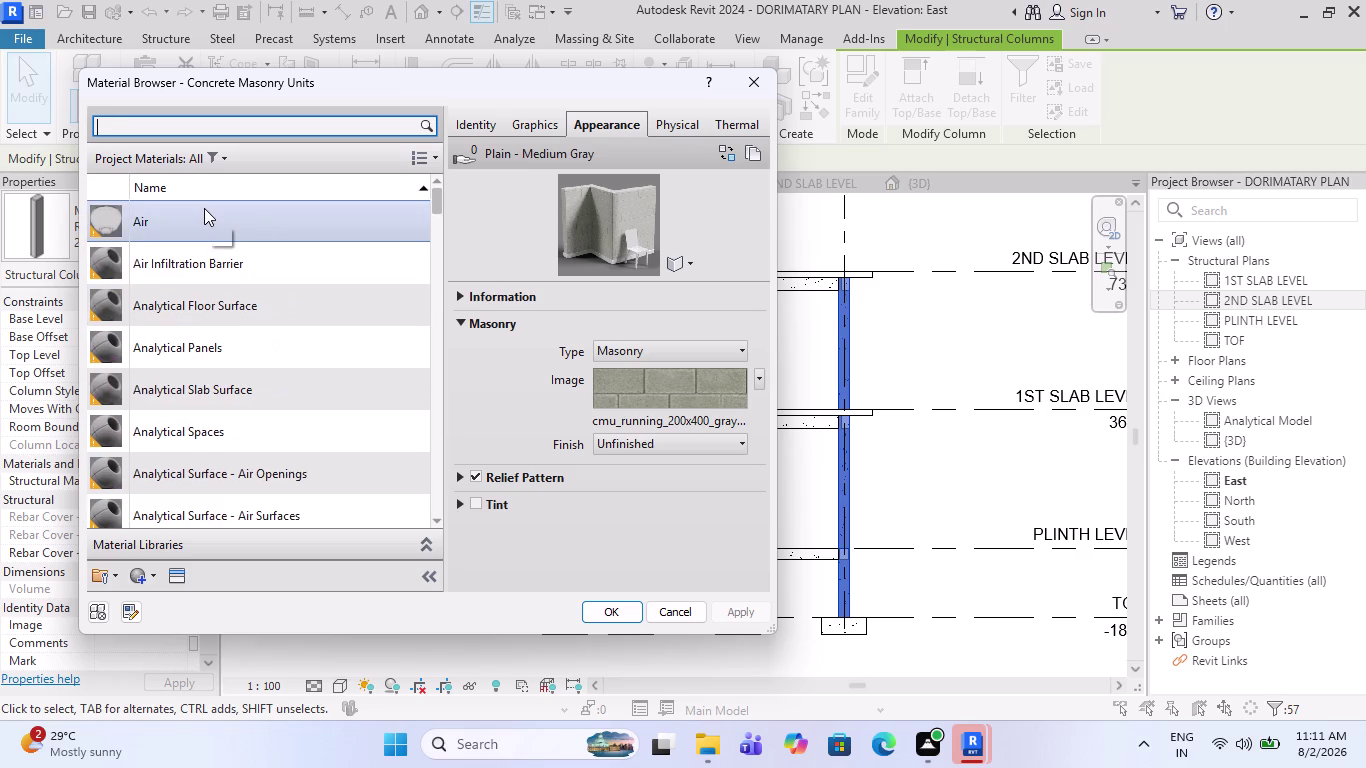
key(shift+c)
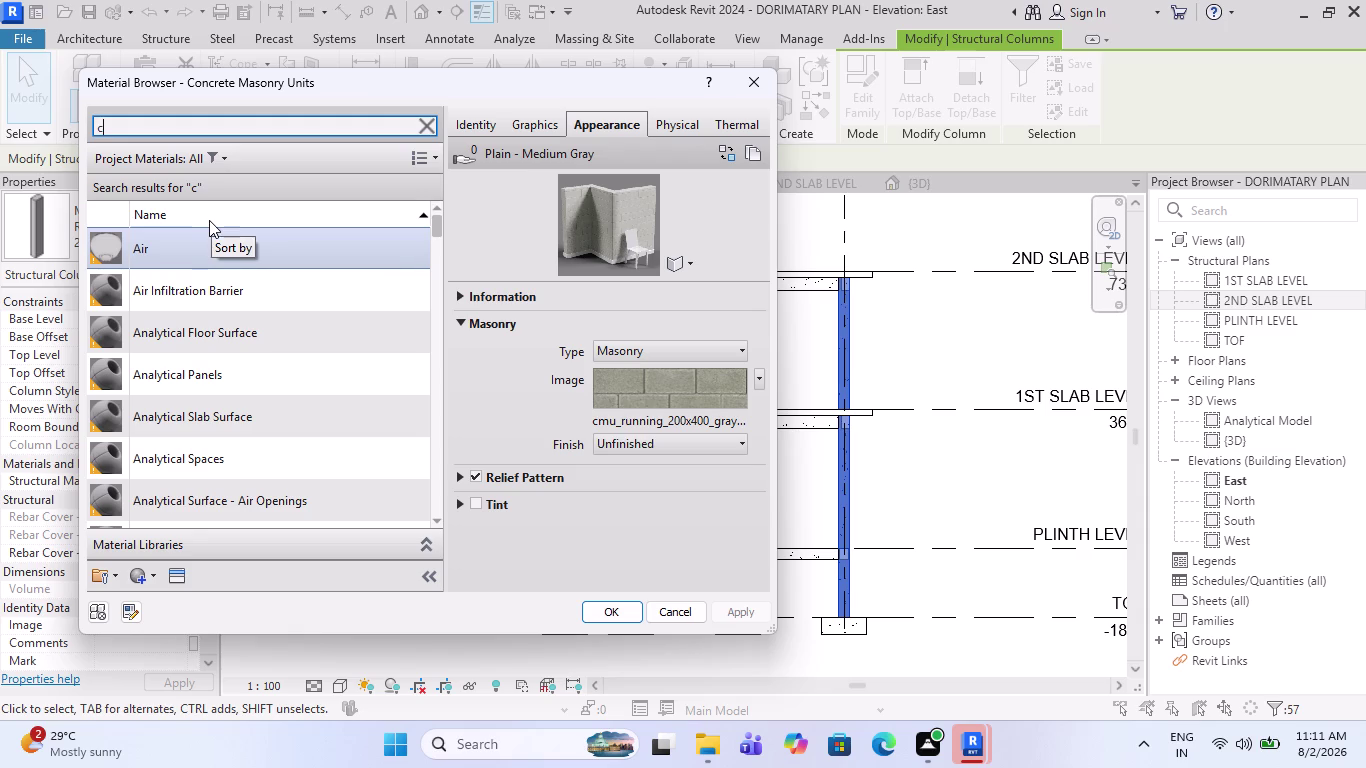
scroll(down, 3)
scroll(down, 3)
scroll(down, 3)
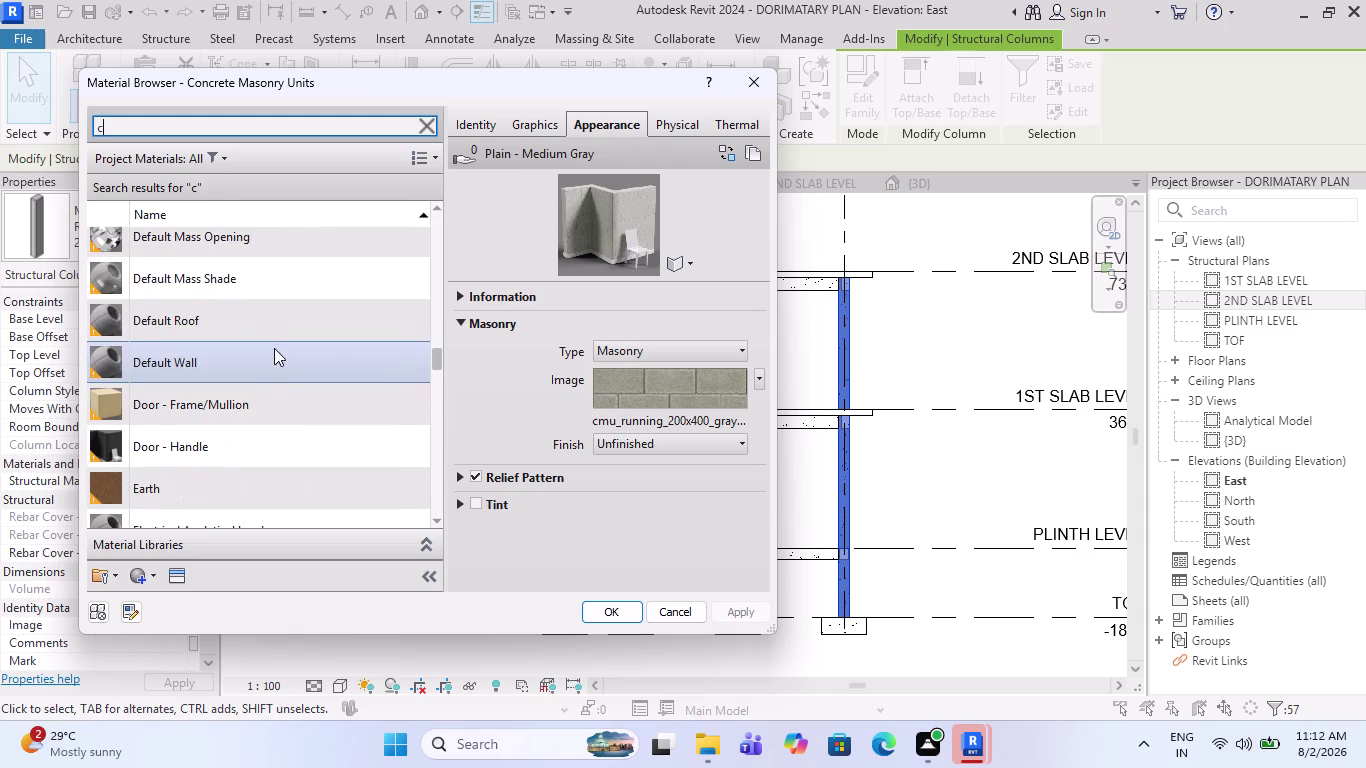
scroll(down, 3)
scroll(down, 3)
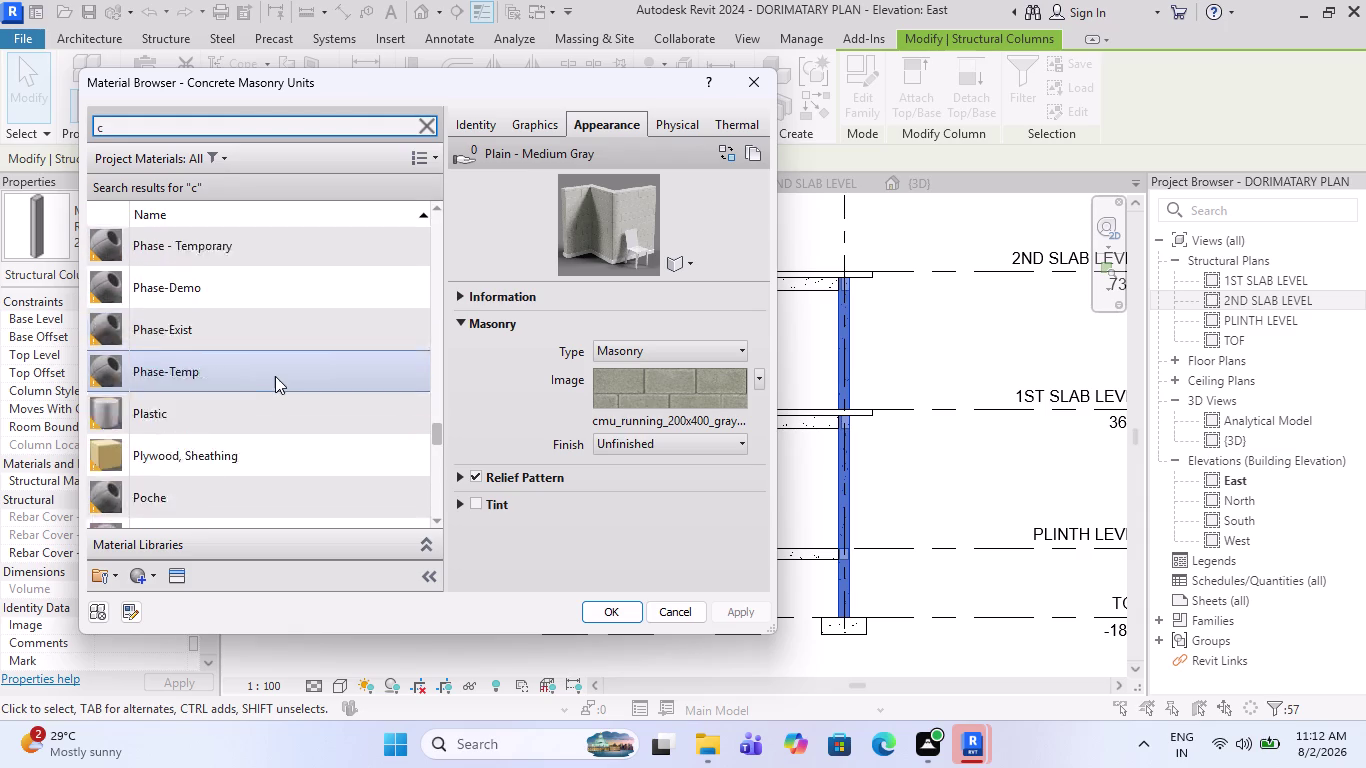
scroll(down, 3)
scroll(down, 3)
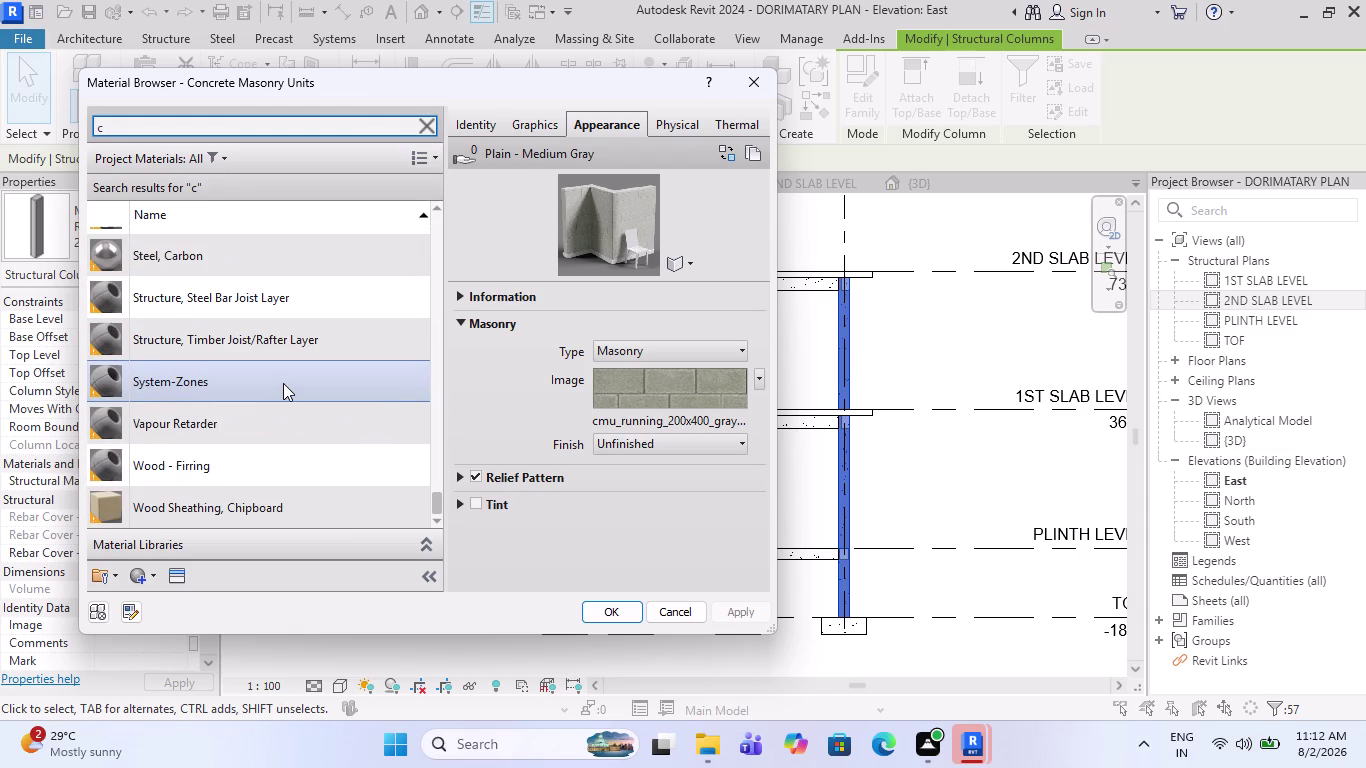
scroll(down, 3)
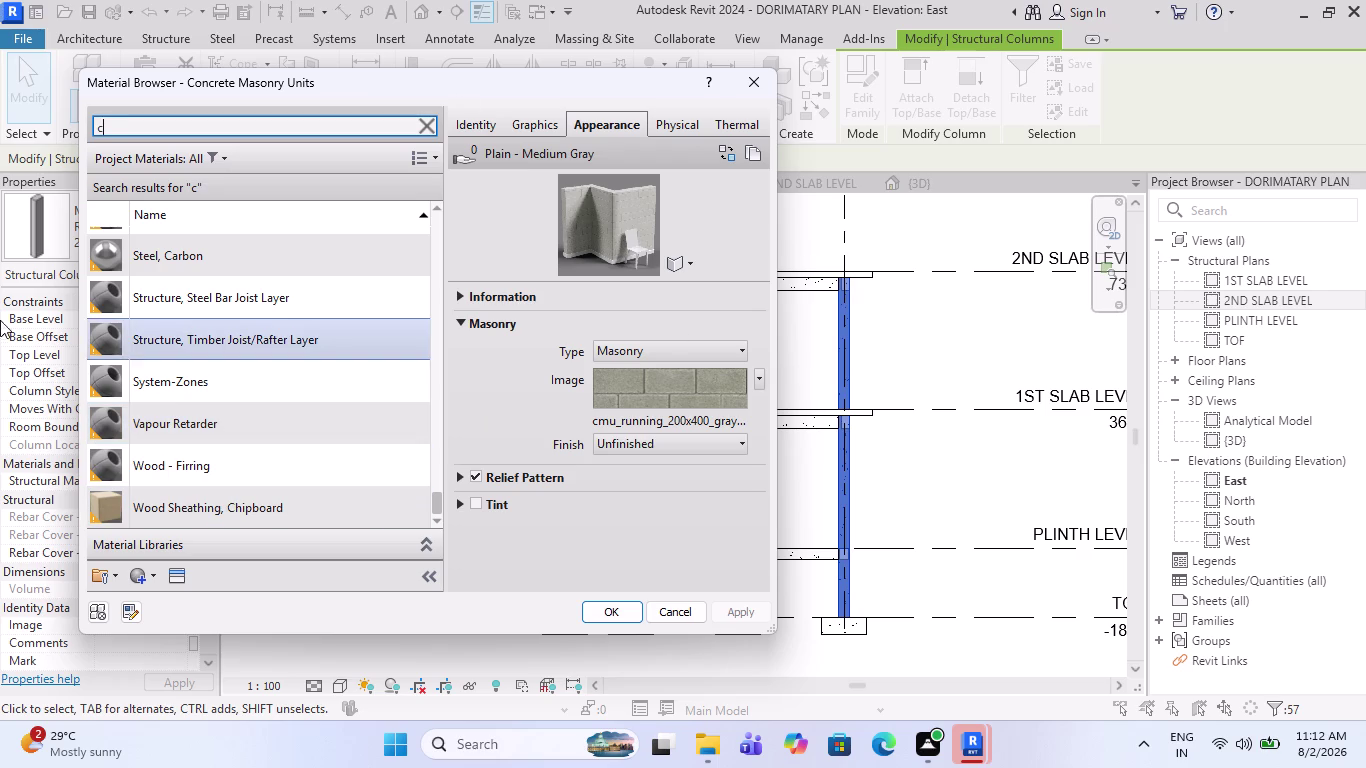
Filter materials to Concrete and assign Concrete, Cast-in-Place gray to the 57 columns.
scroll(down, 3)
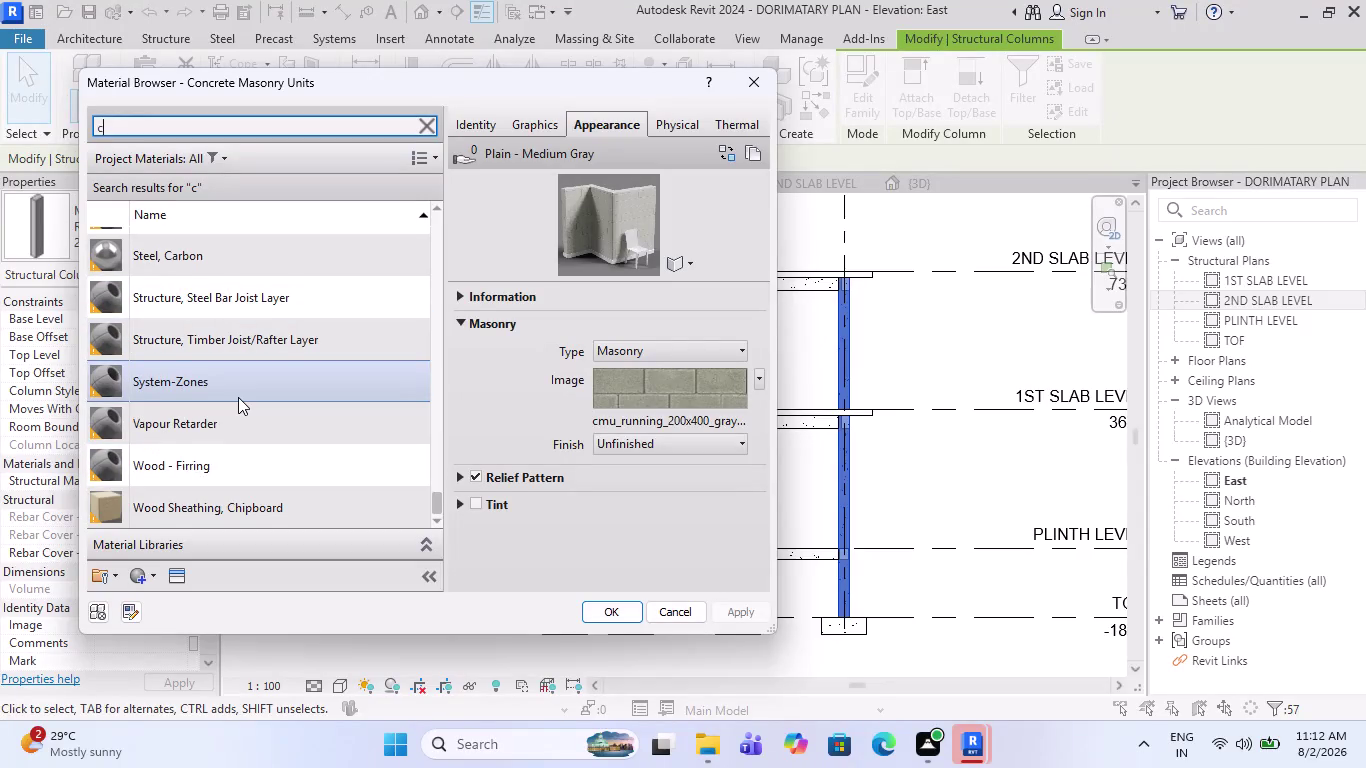
click(228, 159)
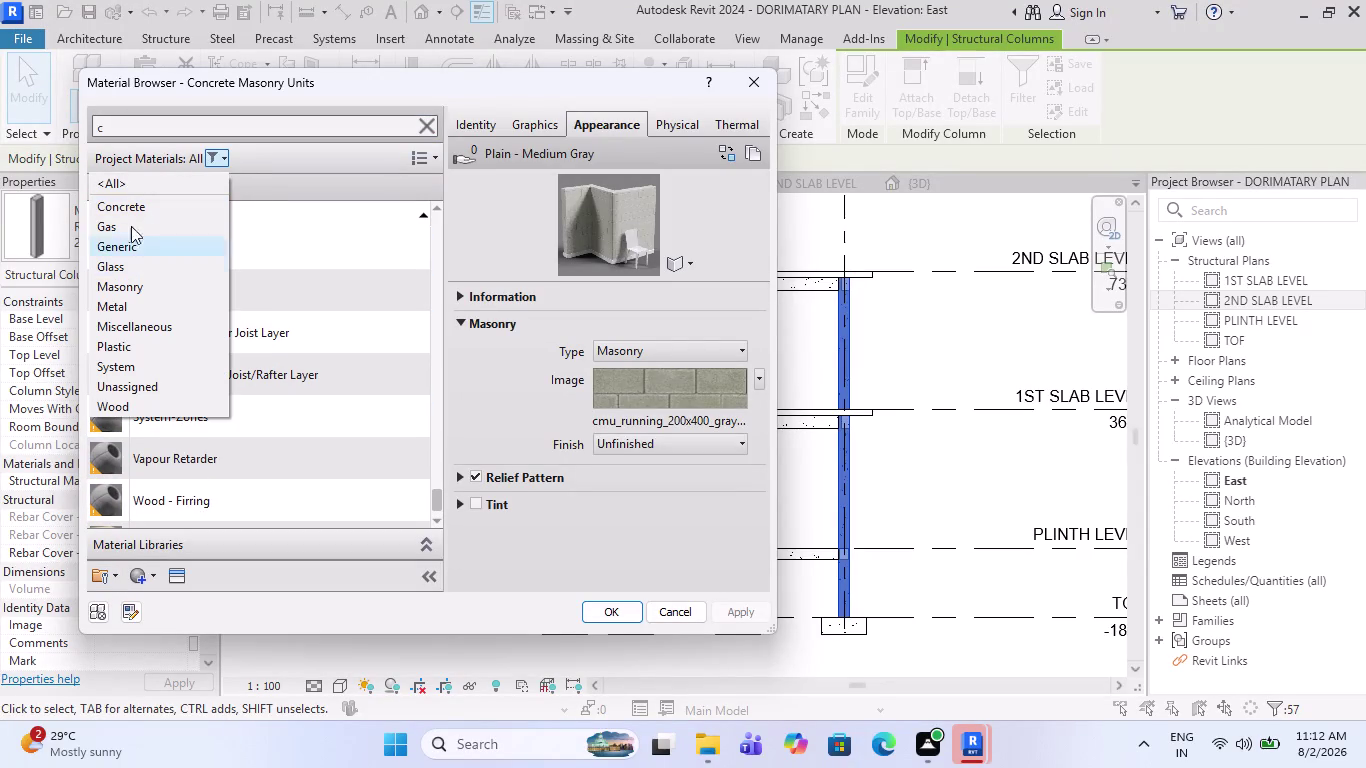
click(131, 210)
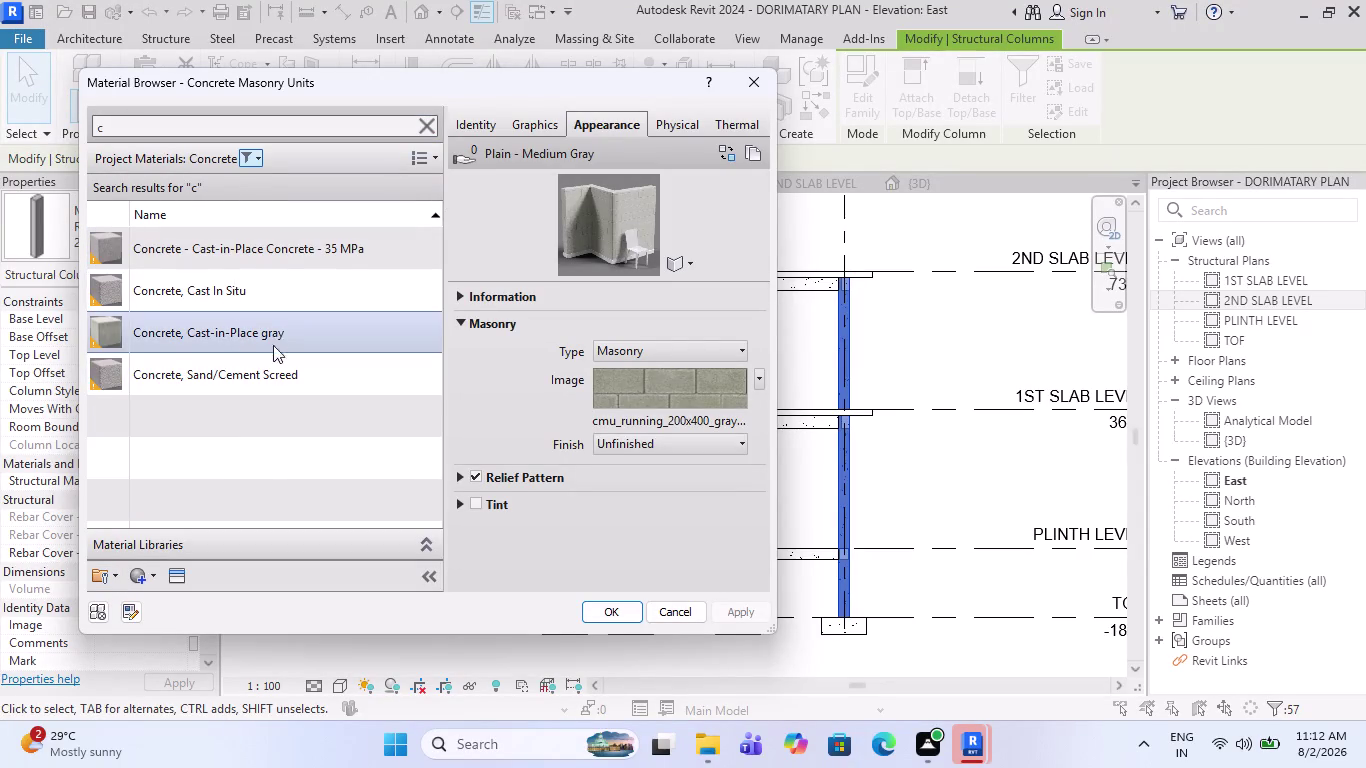
click(282, 326)
click(286, 295)
click(297, 262)
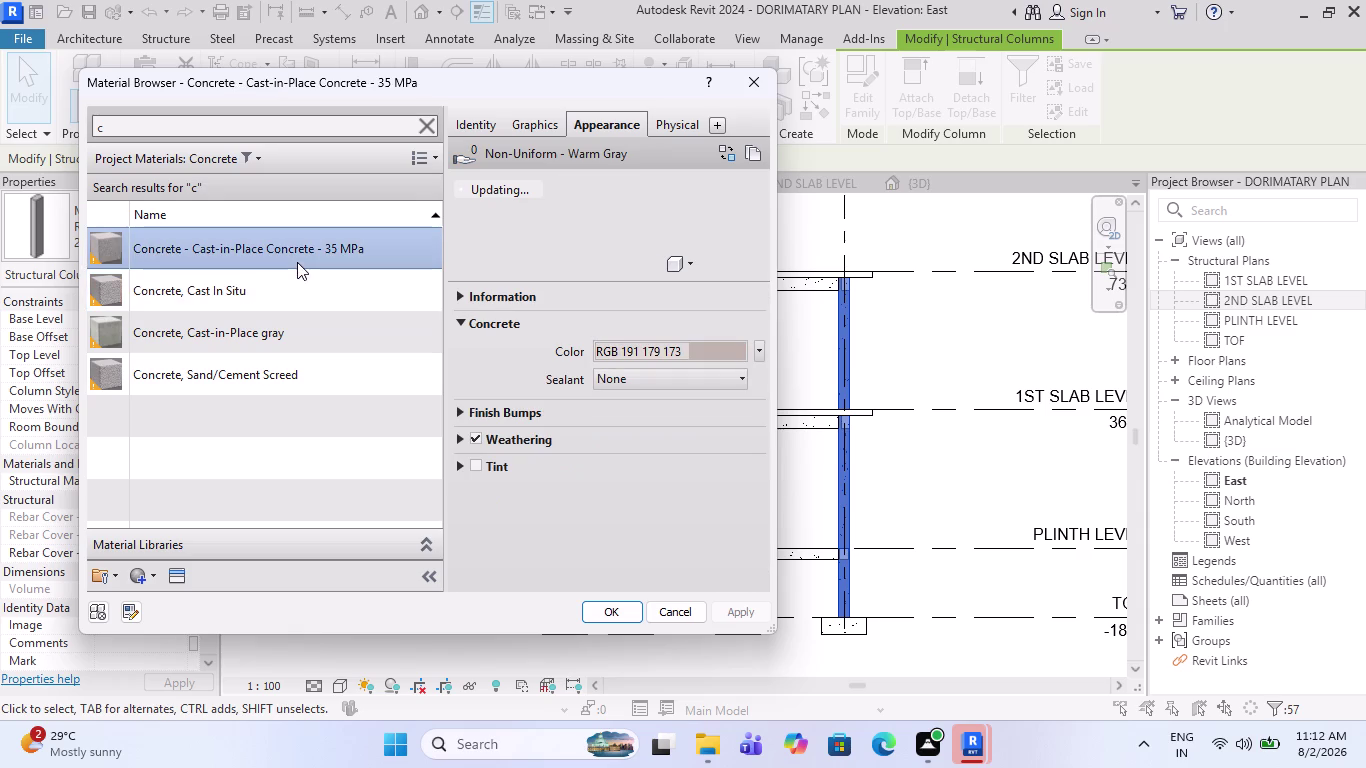
click(302, 286)
click(292, 330)
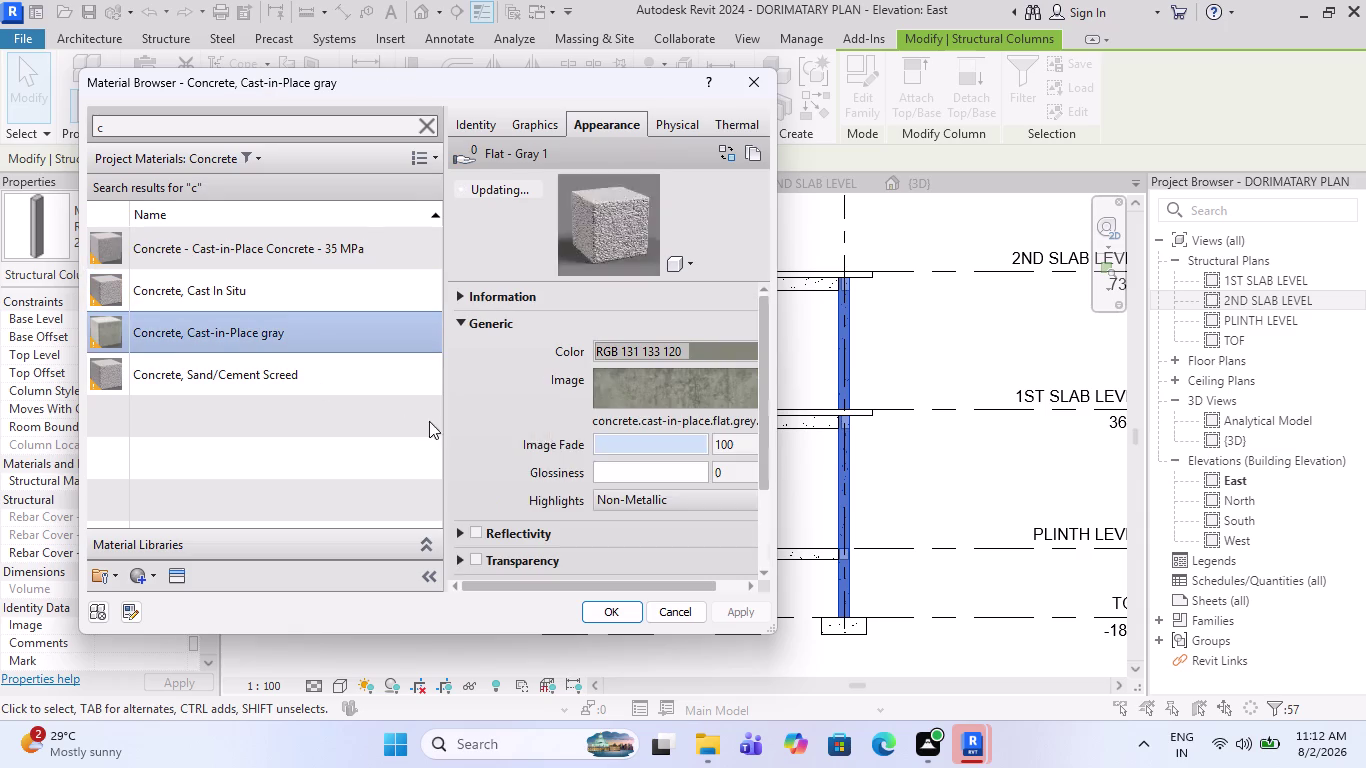
click(615, 607)
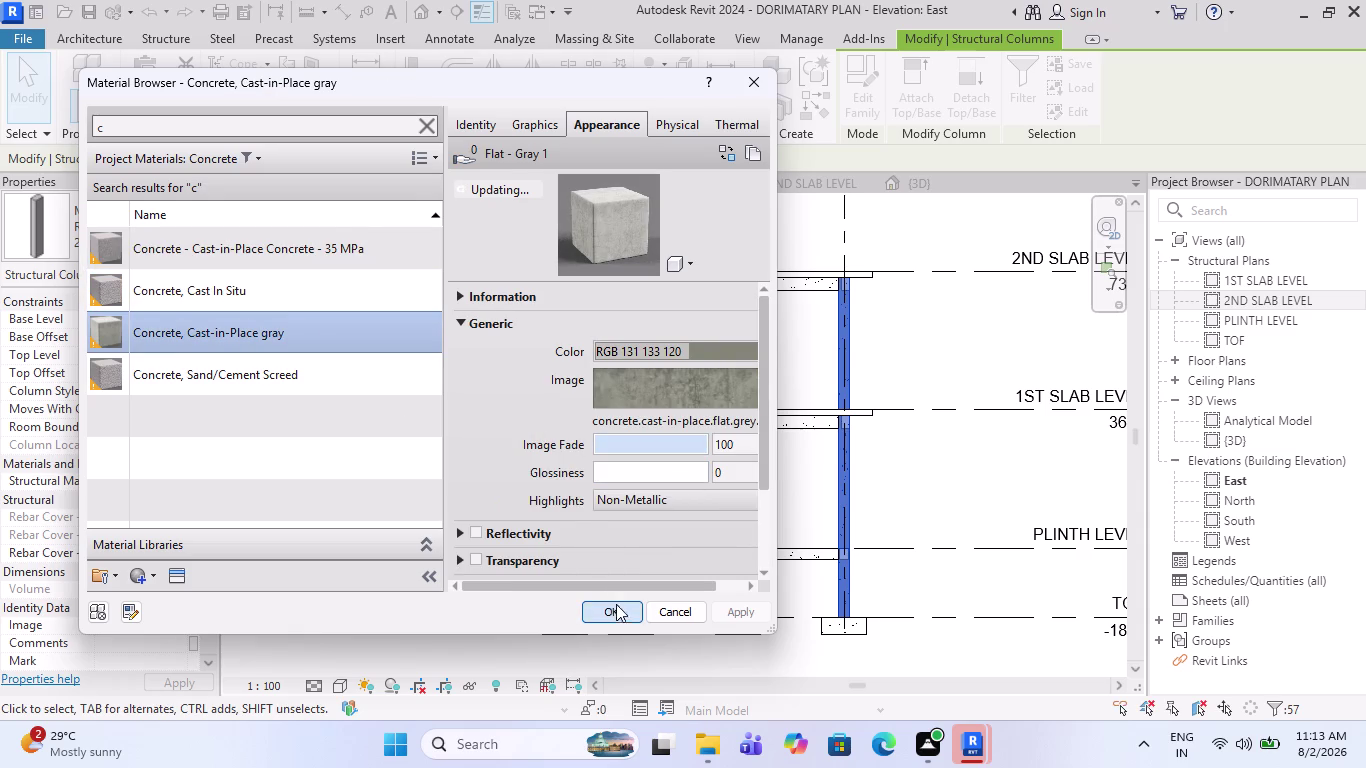
key(Escape)
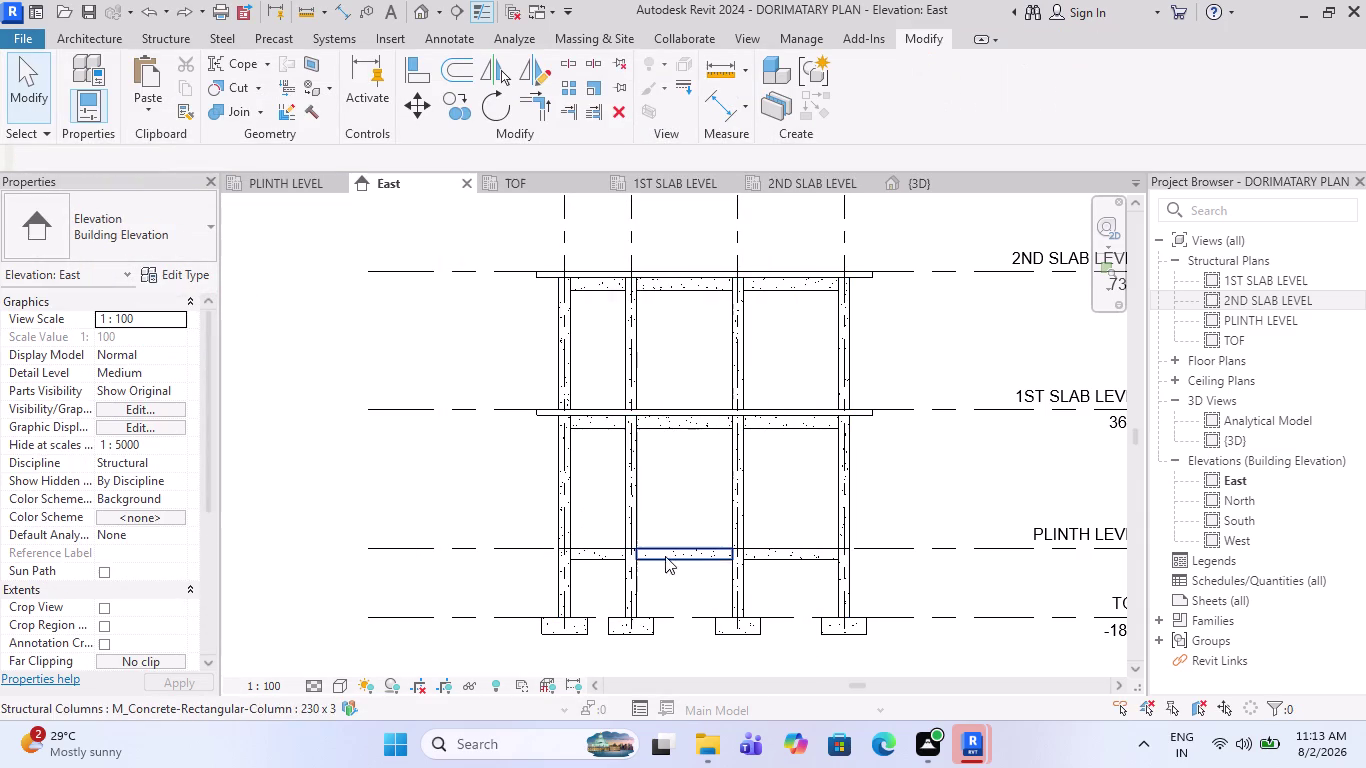
scroll(down, 3)
click(677, 463)
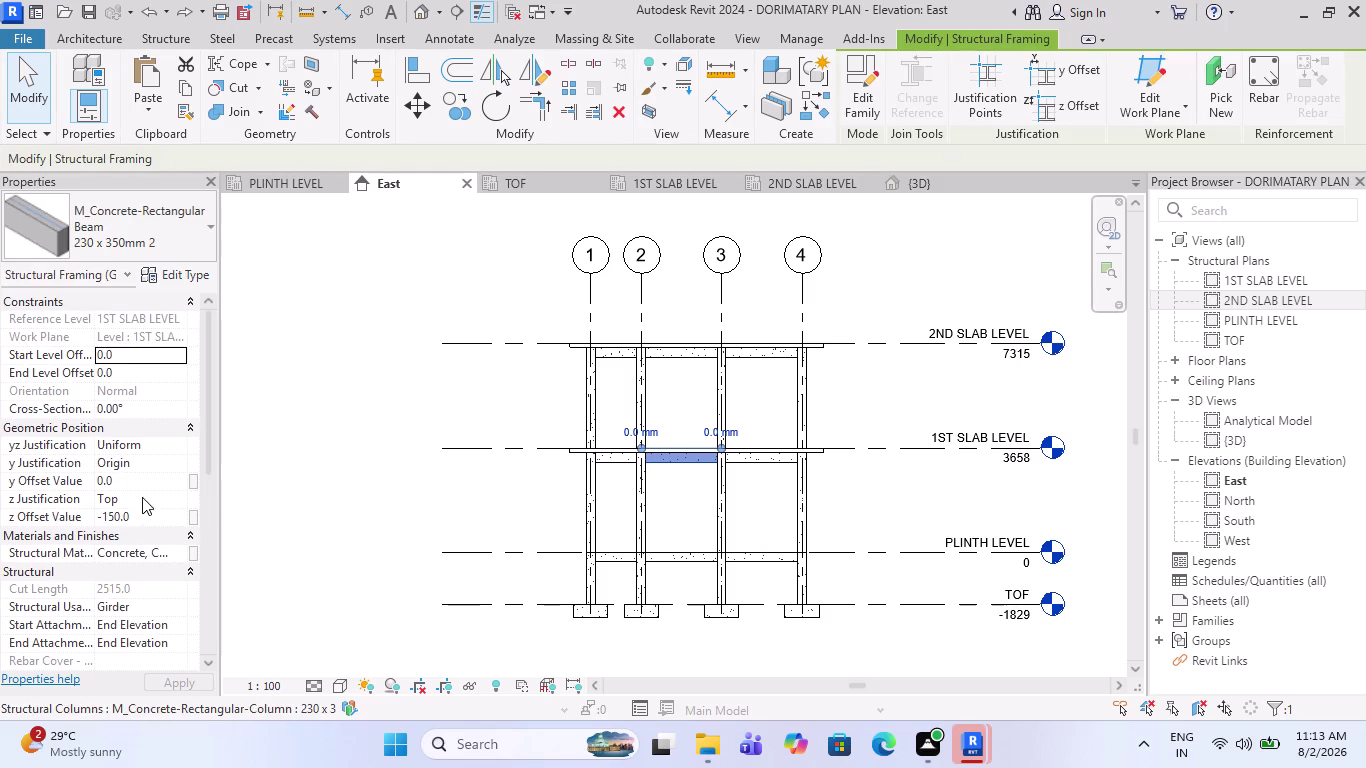
scroll(down, 3)
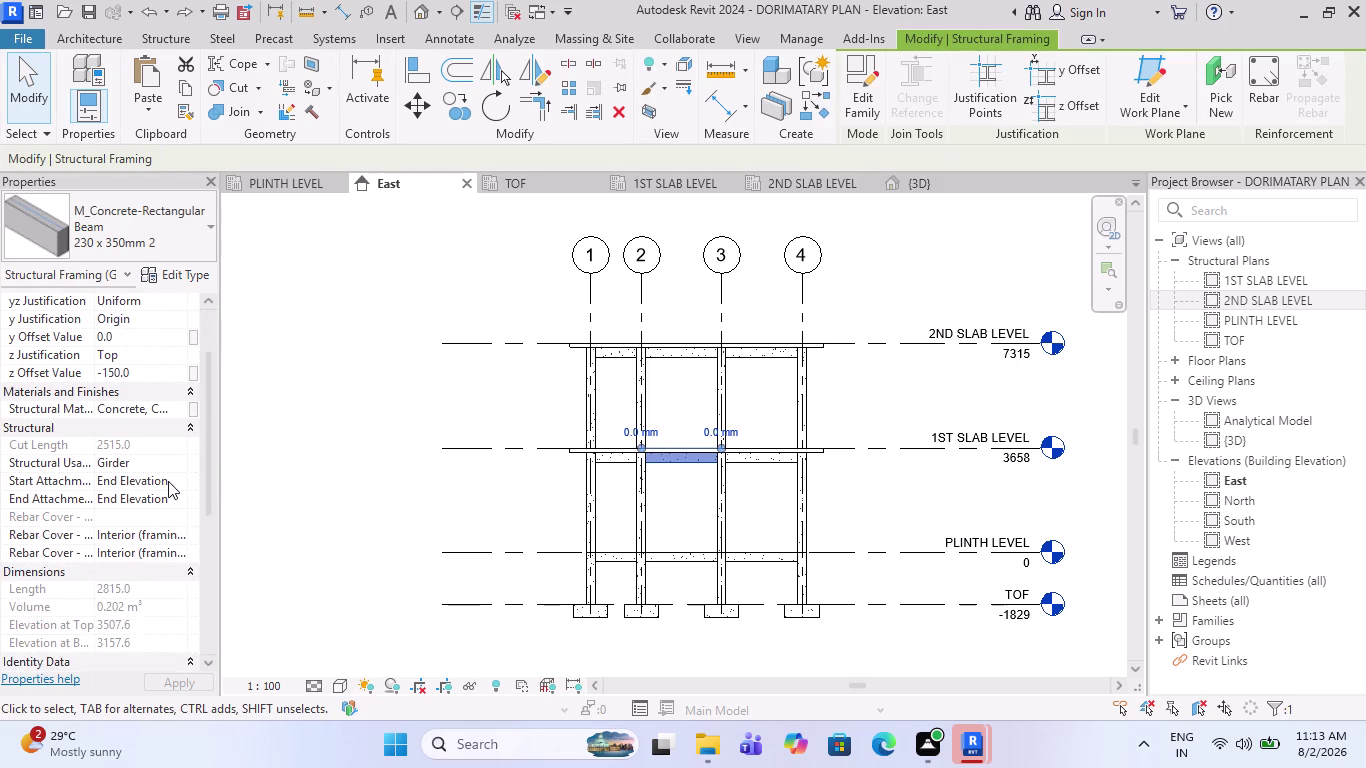
scroll(down, 3)
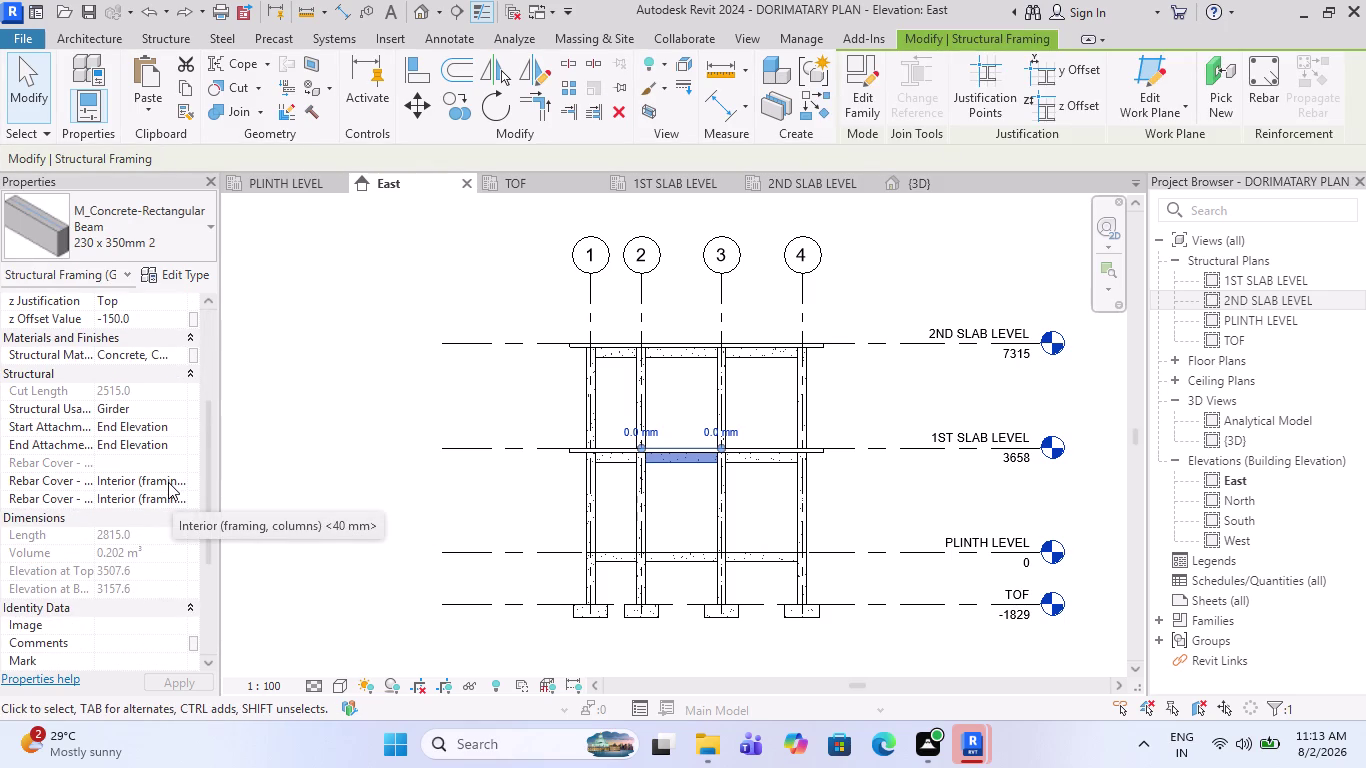
scroll(up, 3)
scroll(down, 3)
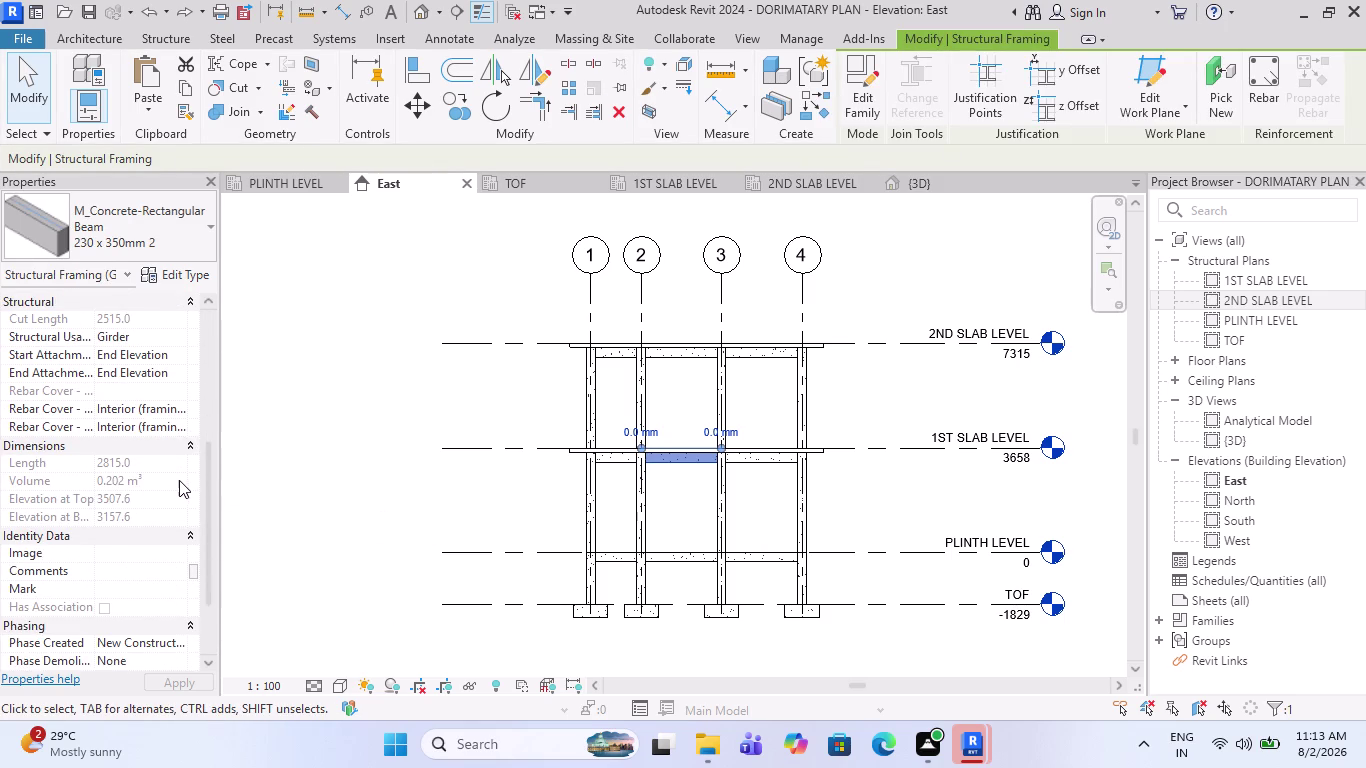
click(440, 390)
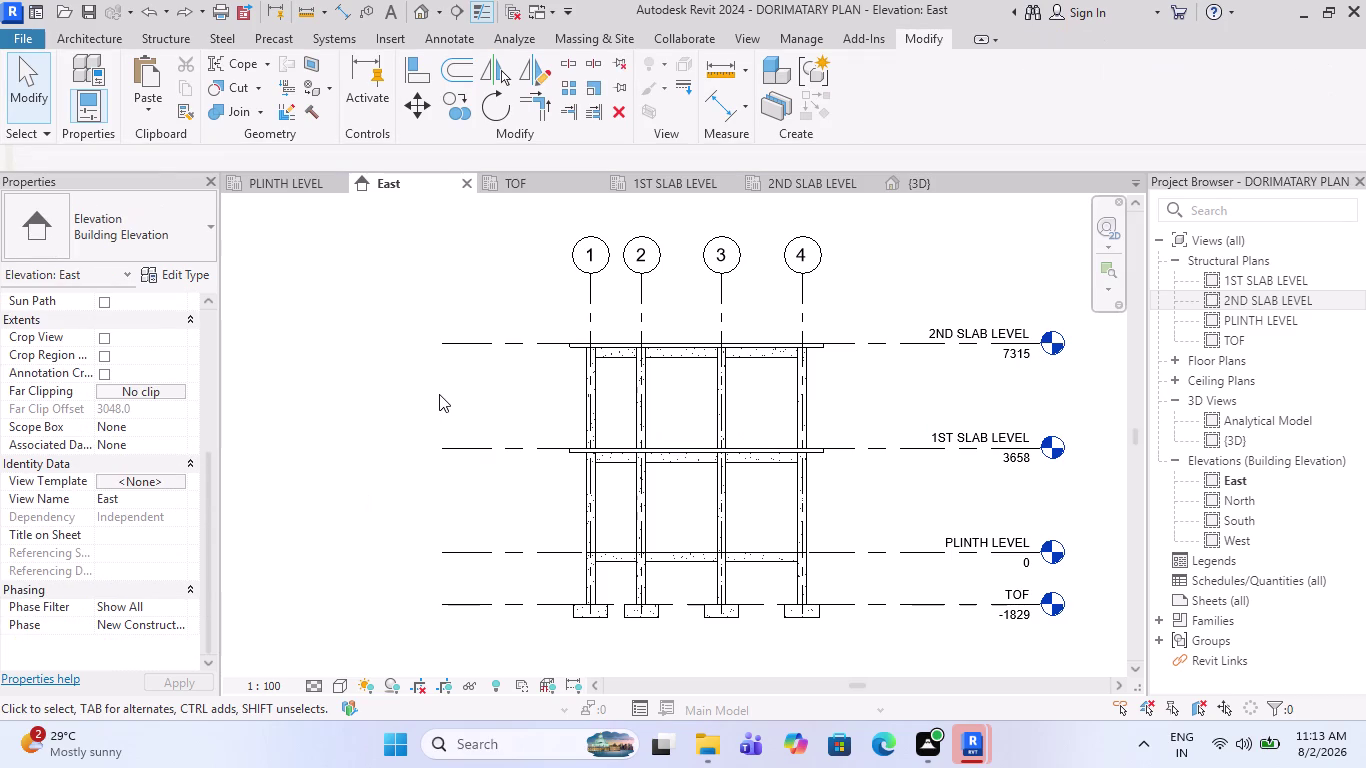